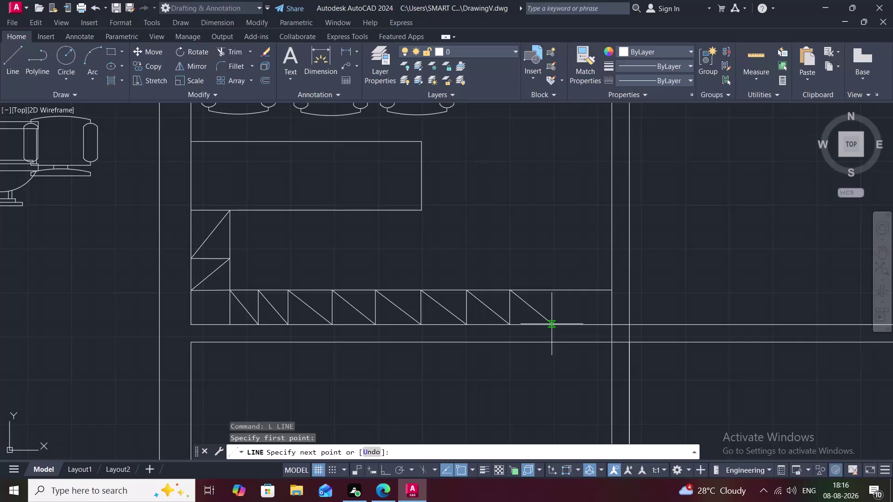
Finish the current hatch line, then erase three faulty hatch lines at the counter's right end.
click(552, 324)
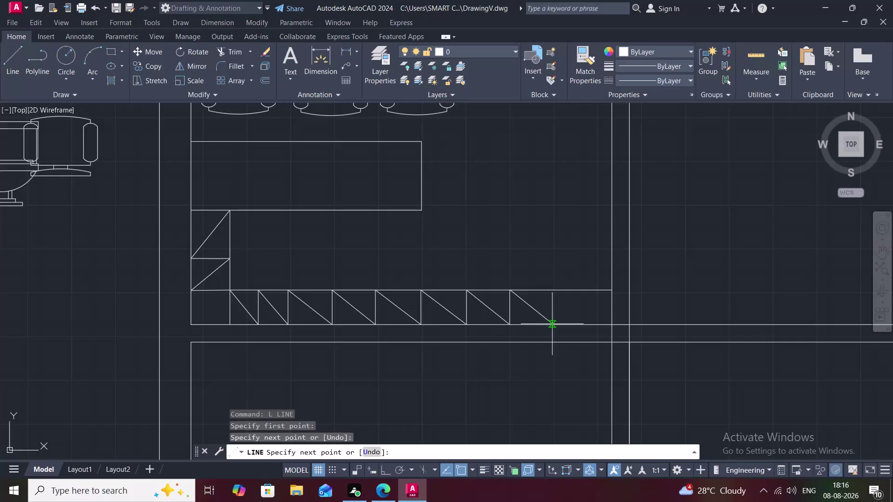
click(553, 290)
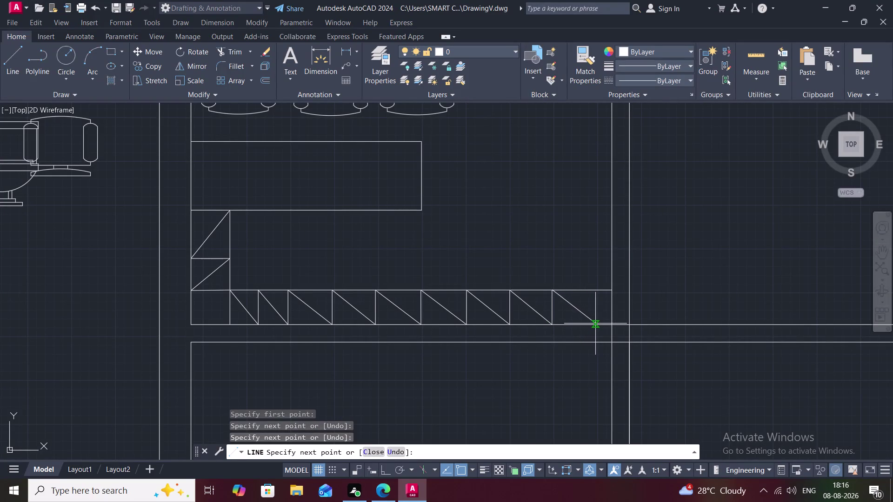
key(Escape)
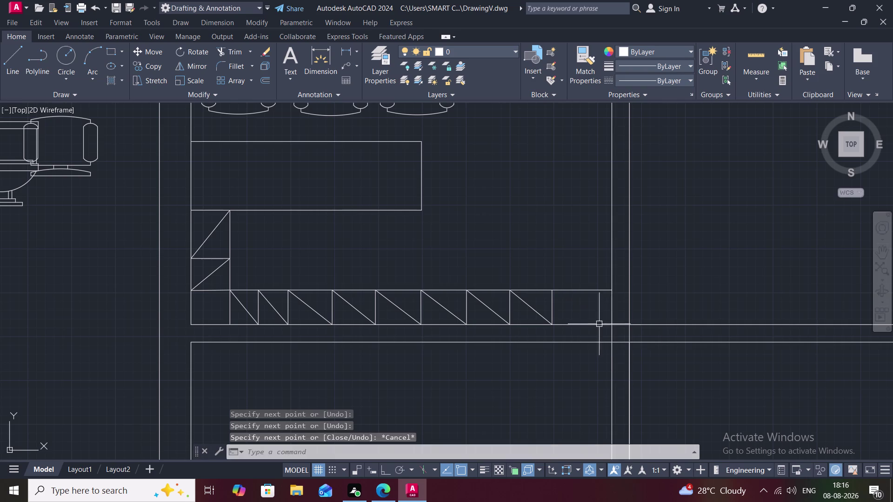
click(554, 307)
scroll(up, 3)
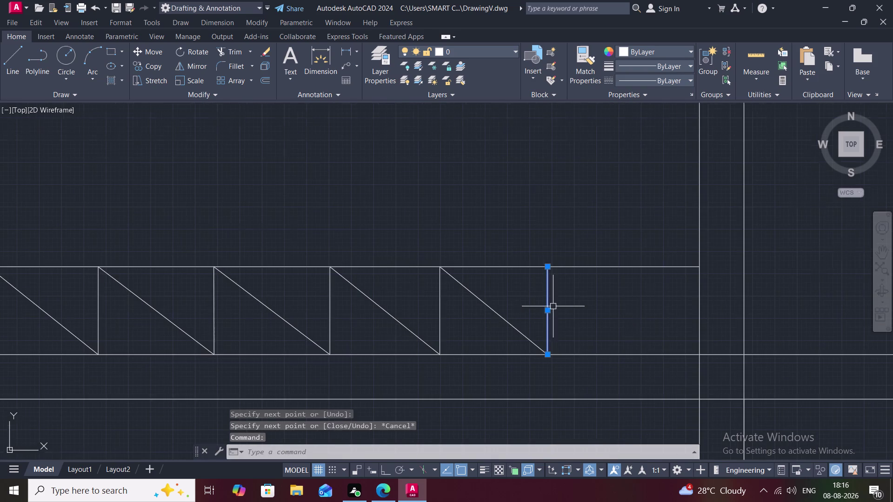
scroll(up, 3)
click(470, 328)
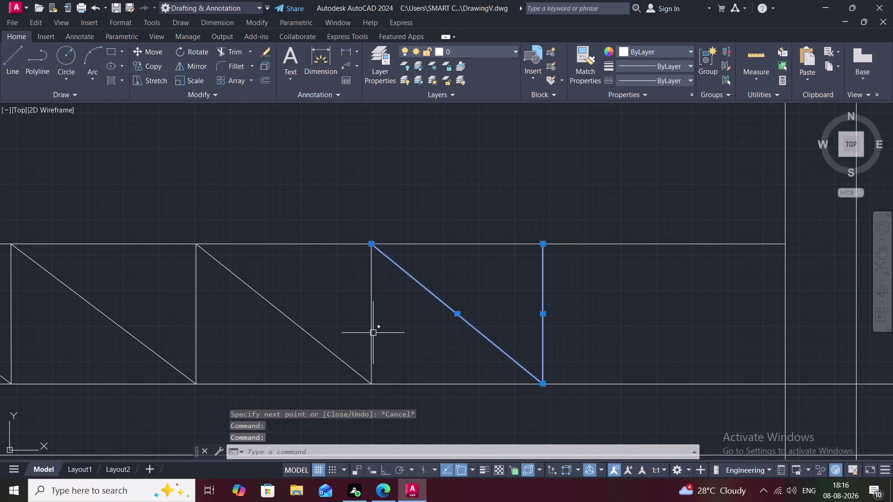
click(373, 333)
key(Delete)
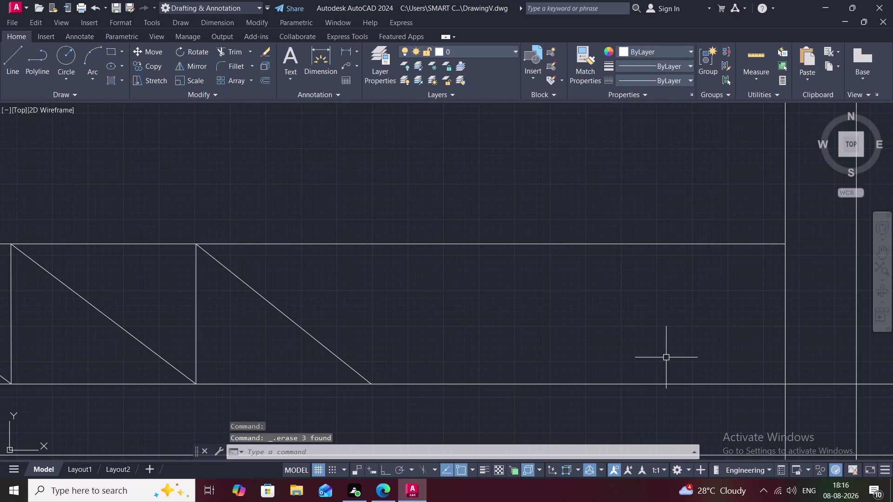
key(space)
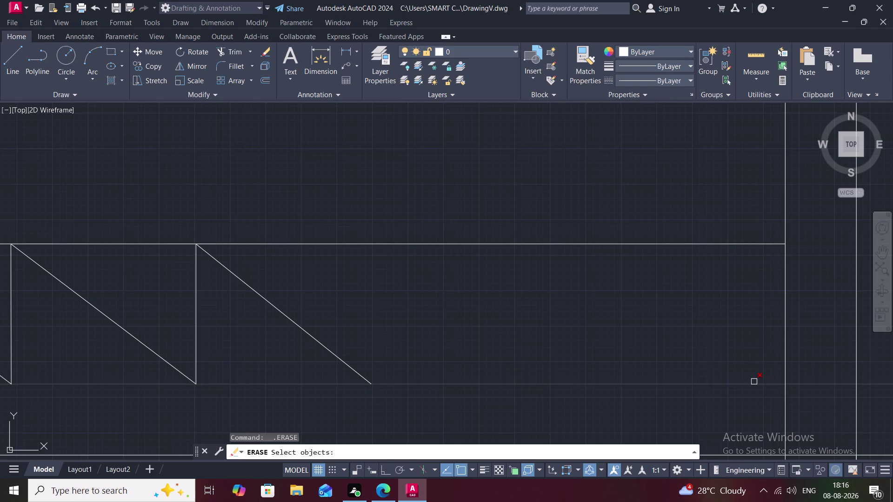
key(Escape)
Draw a new zigzag of diagonal and vertical hatch lines from the counter's bottom-right corner.
text(L)
key(space)
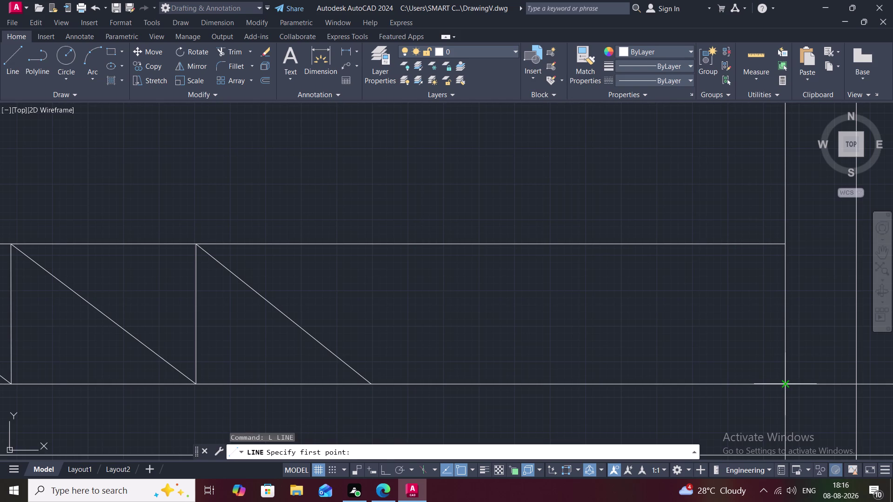
click(785, 386)
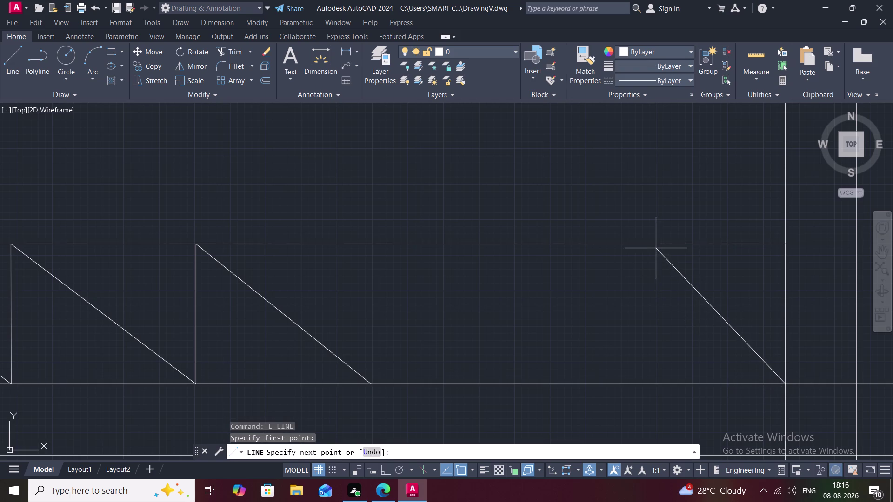
click(654, 246)
click(660, 382)
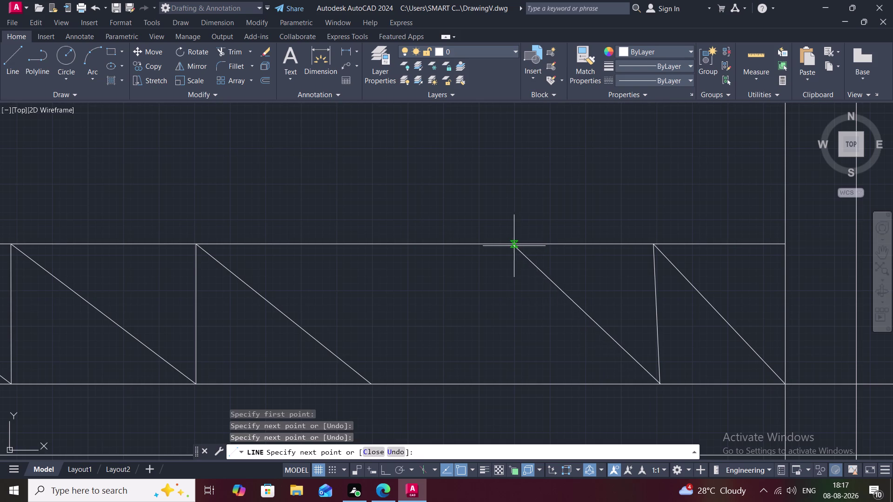
click(517, 246)
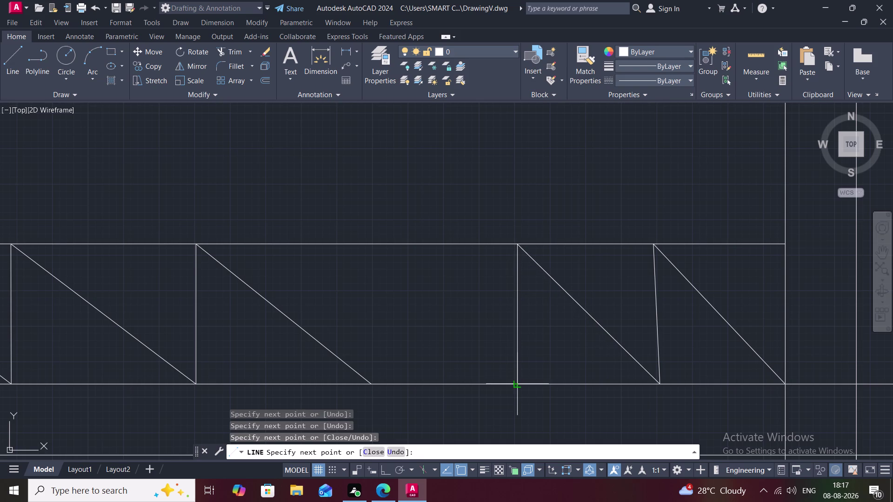
click(518, 384)
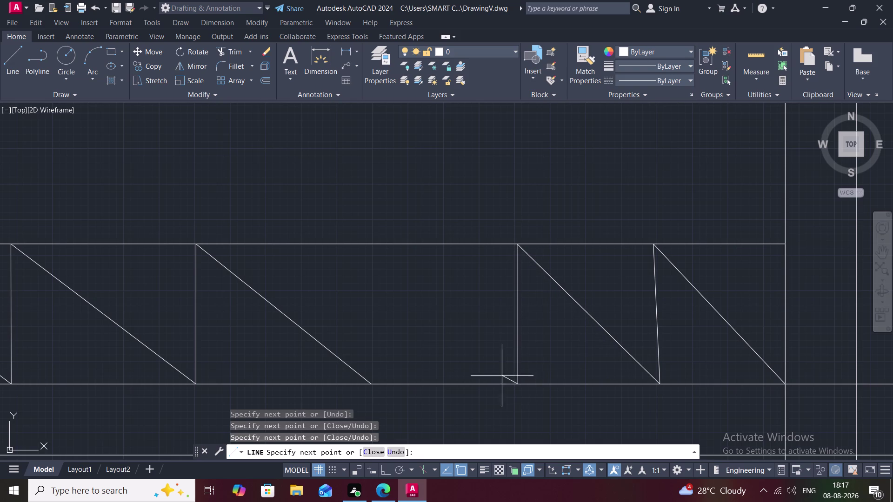
click(373, 246)
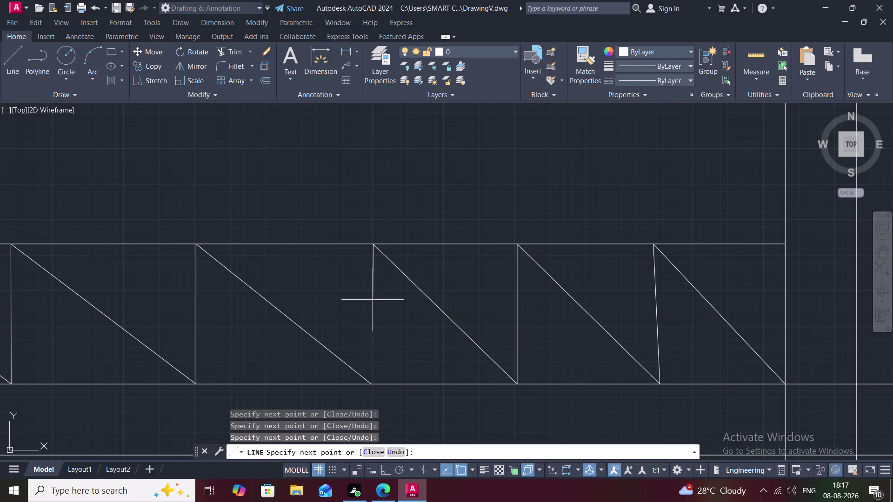
click(374, 386)
scroll(down, 3)
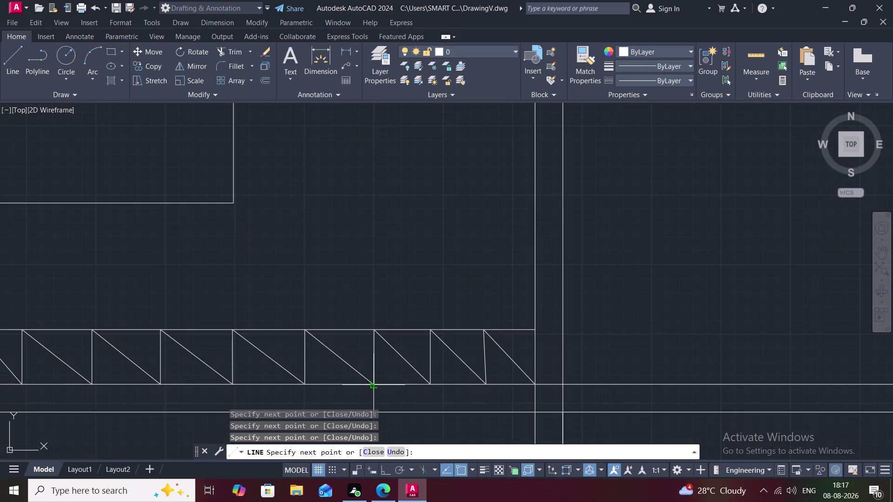
key(Escape)
Erase the three old hatch lines in the lower part of the counter's upright left arm.
scroll(down, 3)
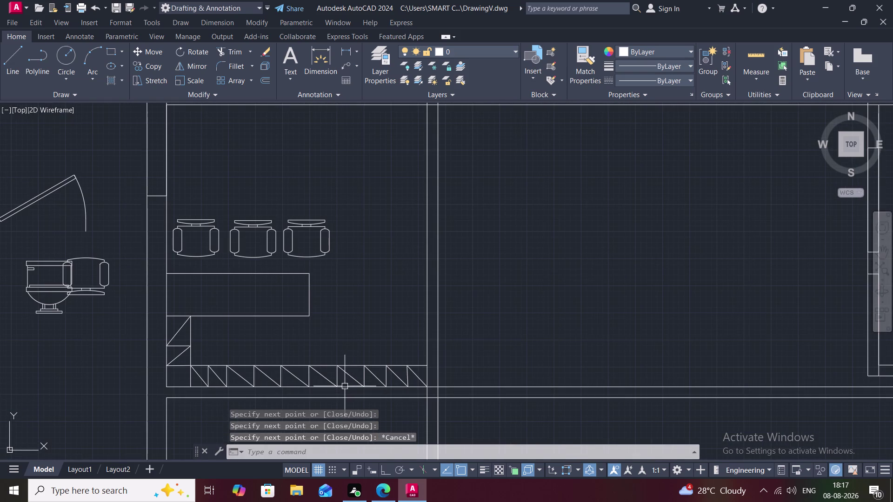
middle_drag(316, 398, 324, 374)
scroll(down, 3)
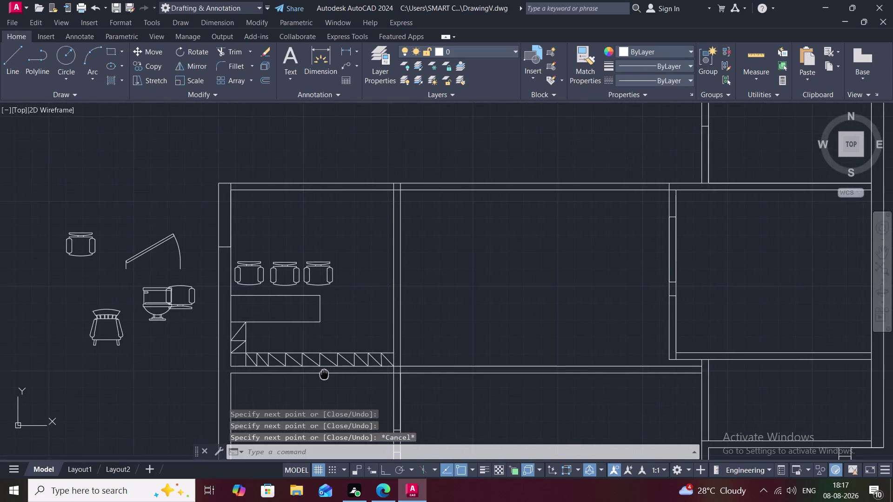
scroll(up, 3)
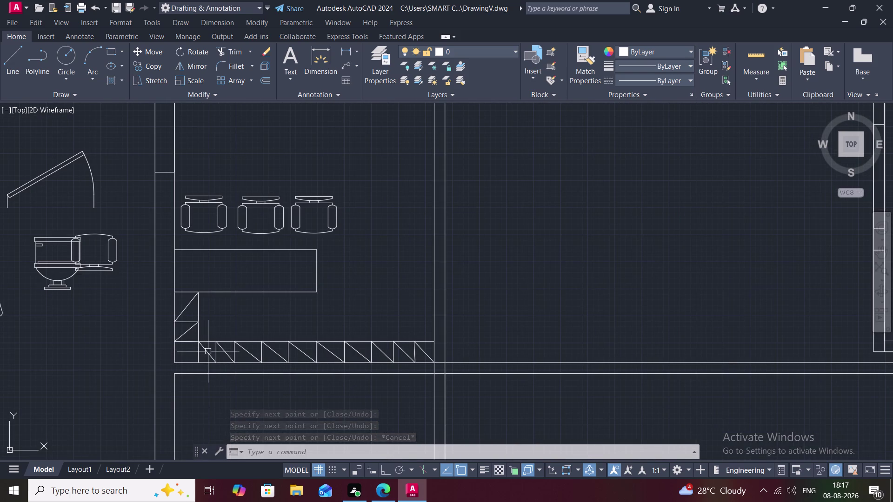
click(188, 329)
click(189, 320)
click(188, 304)
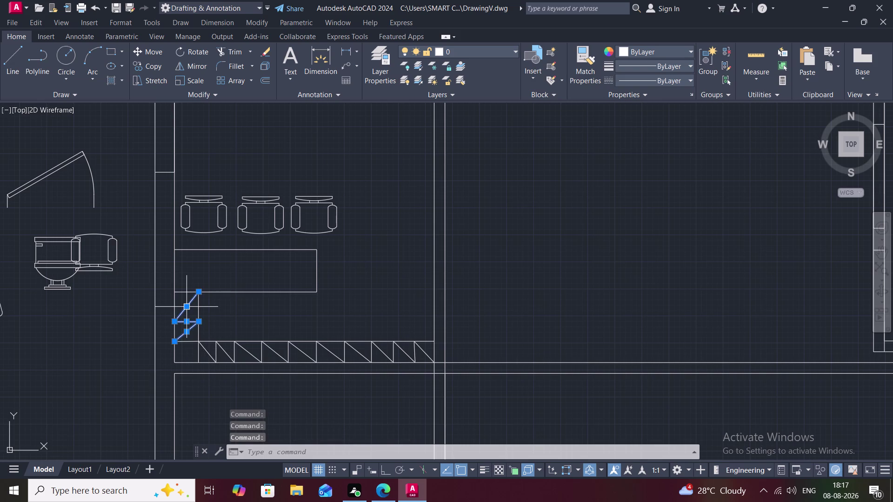
key(Delete)
scroll(up, 3)
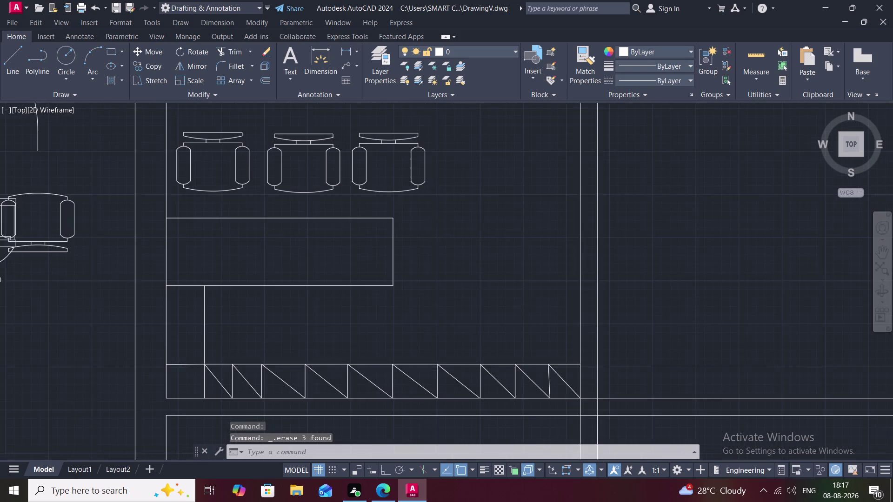
scroll(up, 3)
scroll(down, 3)
middle_drag(194, 304, 215, 280)
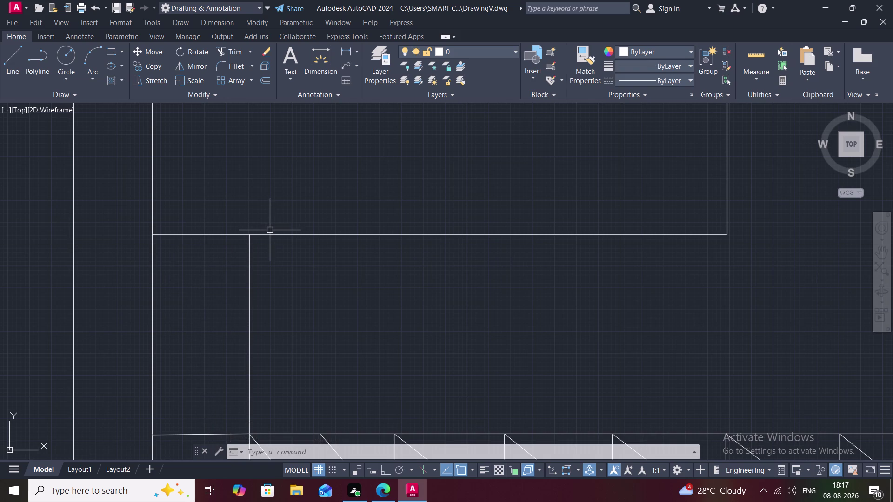
Draw zigzag diagonals from the left arm's top inner corner, alternating between inner and outer edges.
text(L)
key(space)
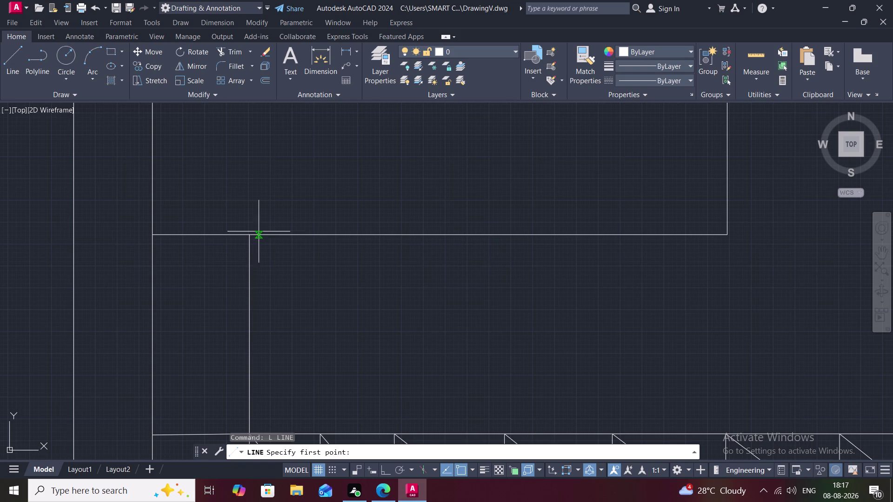
click(245, 236)
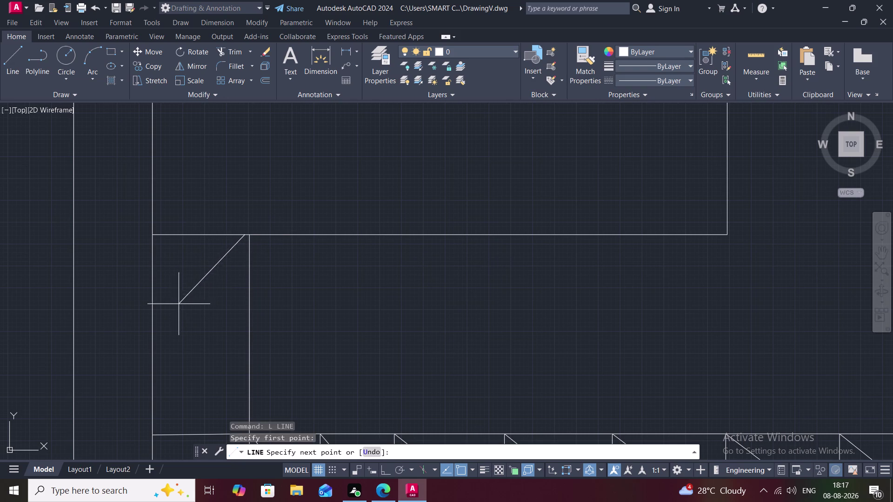
click(153, 332)
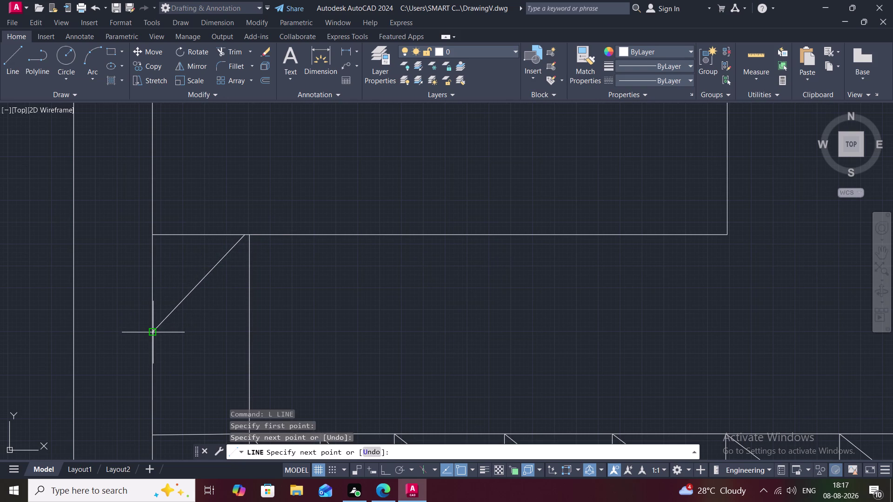
click(251, 329)
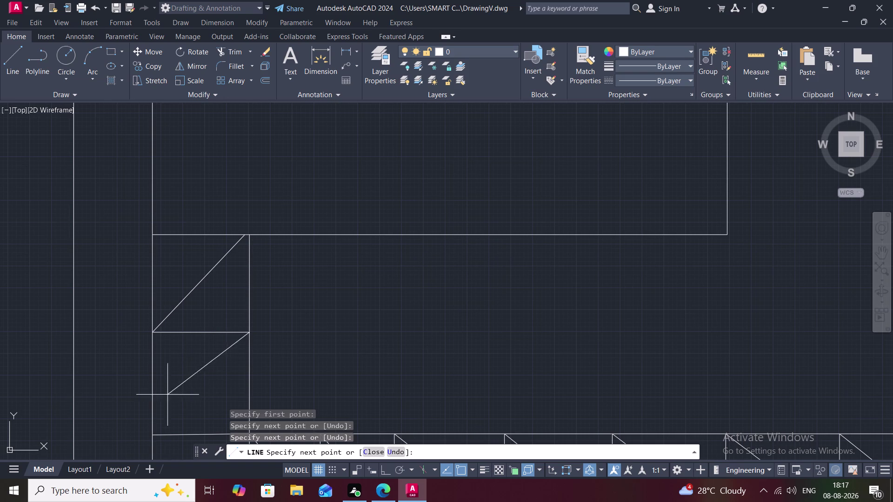
click(152, 434)
scroll(down, 3)
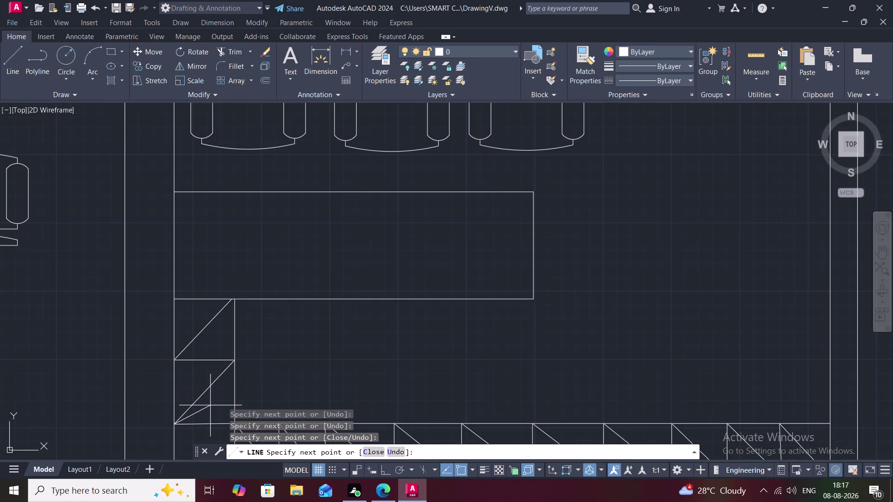
middle_drag(209, 405, 195, 296)
key(Escape)
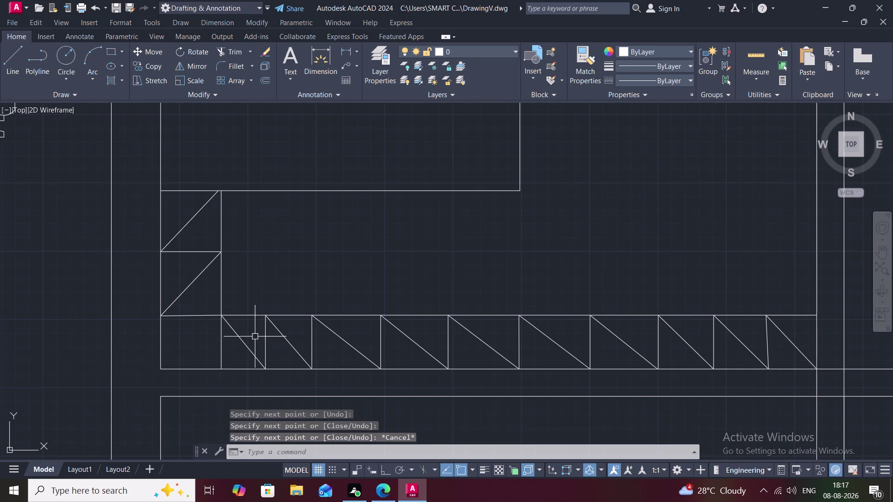
Grip-edit three diagonal hatch lines at the lower counter's left end onto the panel corners.
click(247, 341)
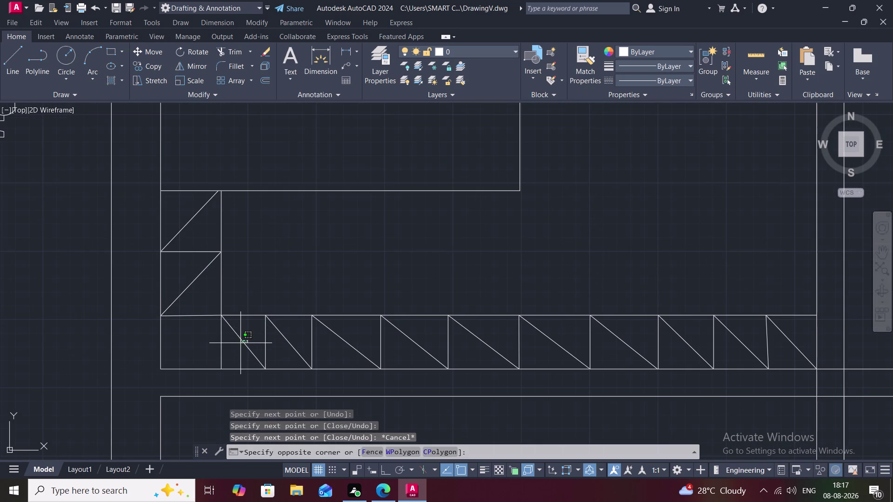
click(241, 344)
click(266, 336)
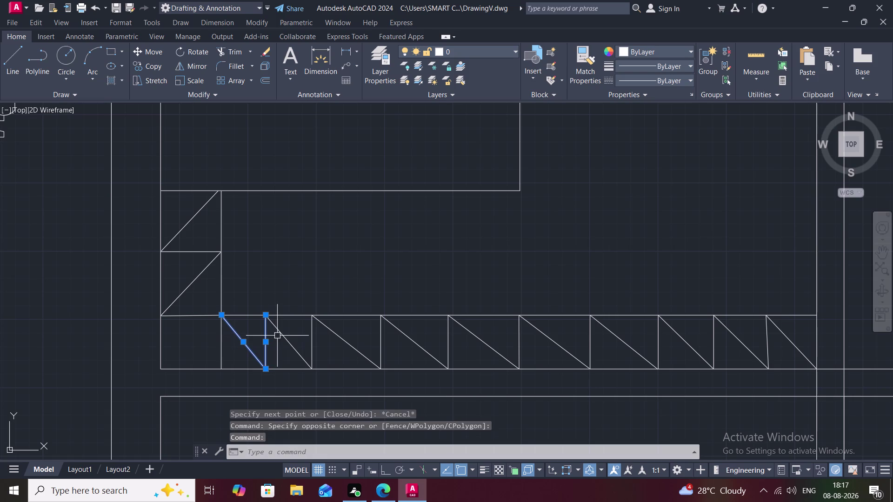
drag(279, 337, 286, 339)
click(313, 338)
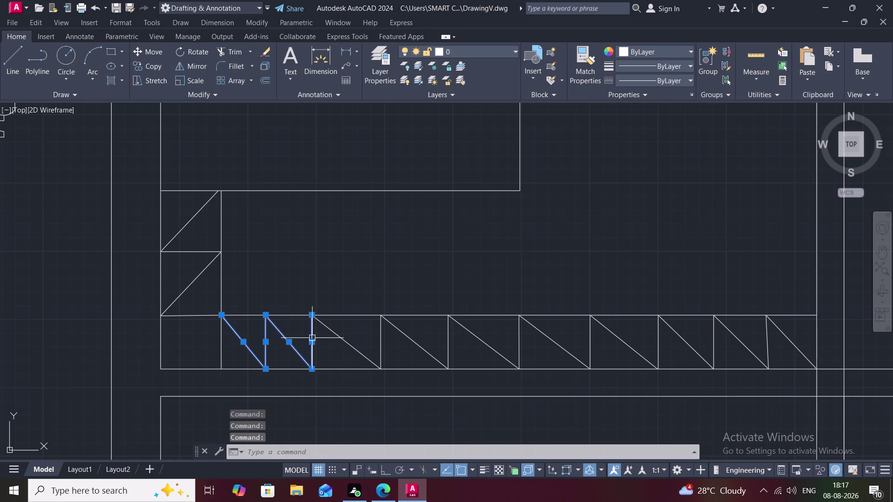
click(349, 341)
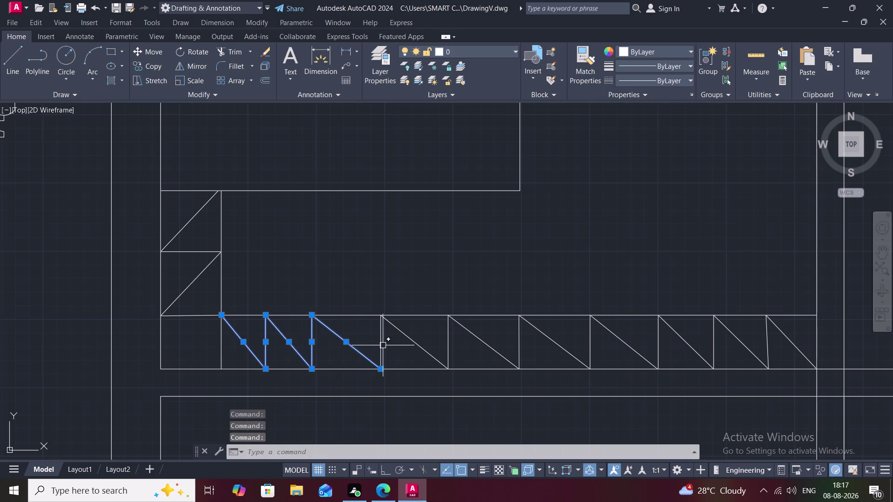
click(382, 345)
click(418, 343)
key(space)
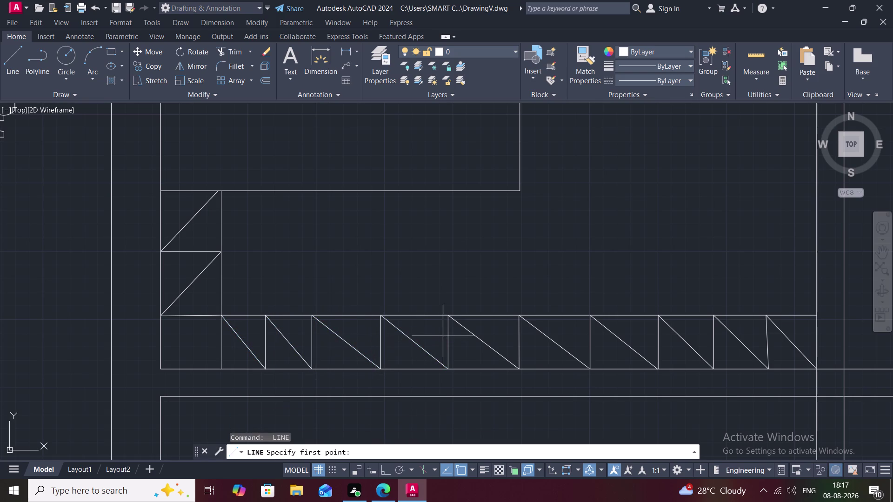
click(424, 346)
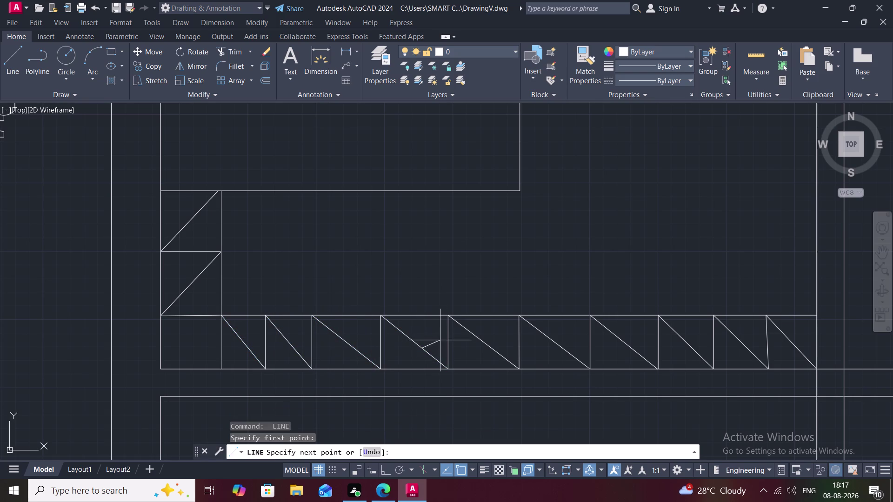
key(Escape)
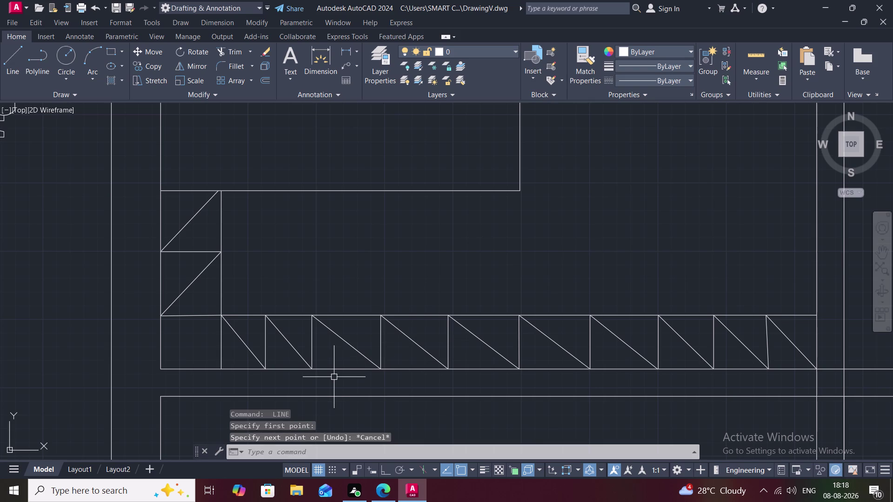
Fence-trim the lower counter's hatch lines, leaving three diagonals at the right end.
key(t)
text(R)
key(space)
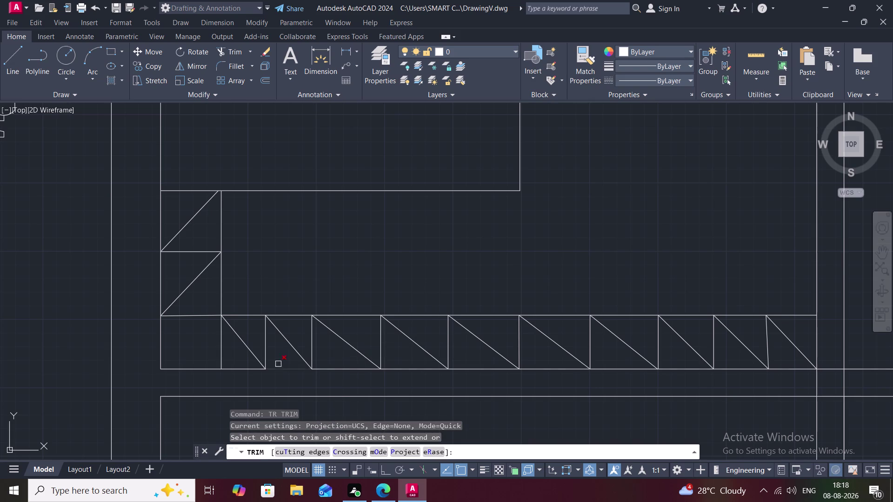
drag(241, 353, 571, 336)
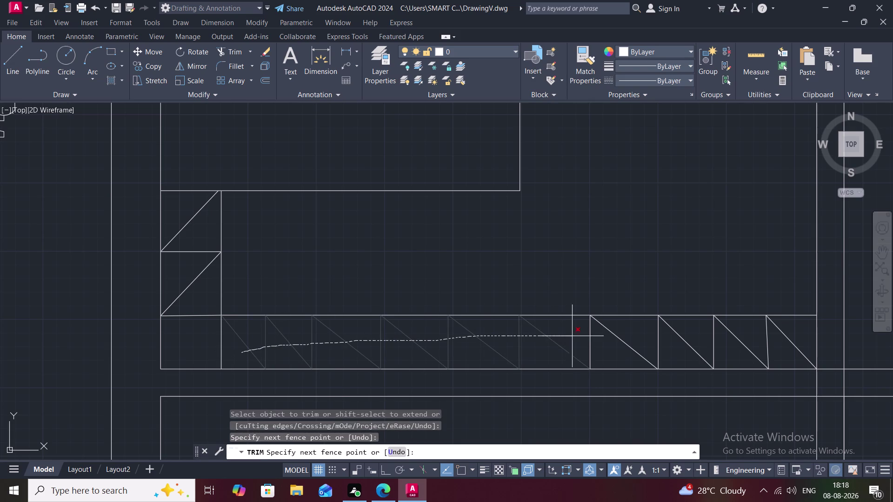
drag(571, 336, 629, 340)
middle_drag(630, 340, 628, 340)
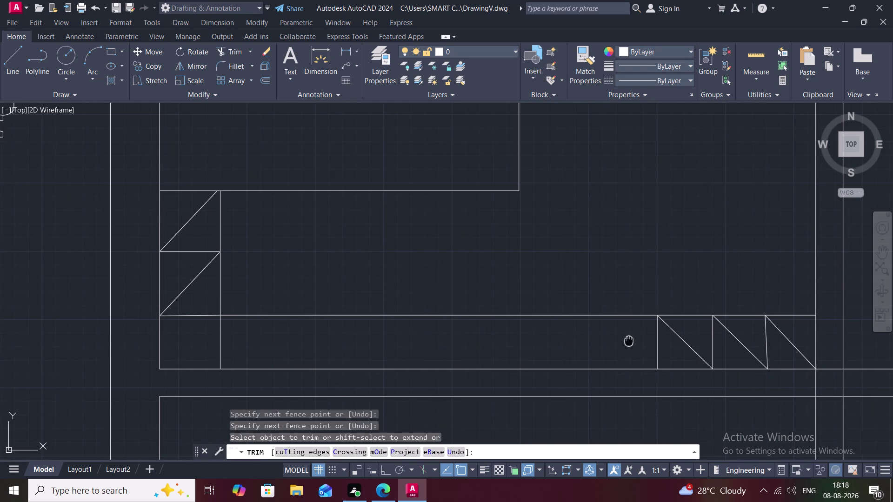
middle_drag(628, 340, 506, 399)
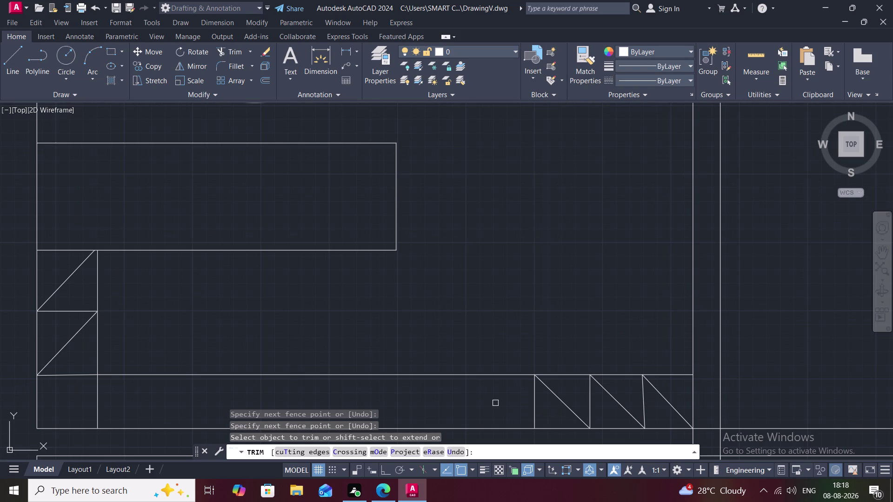
key(Escape)
Start a new hatch line at the edge of the remaining panel.
text(L)
key(space)
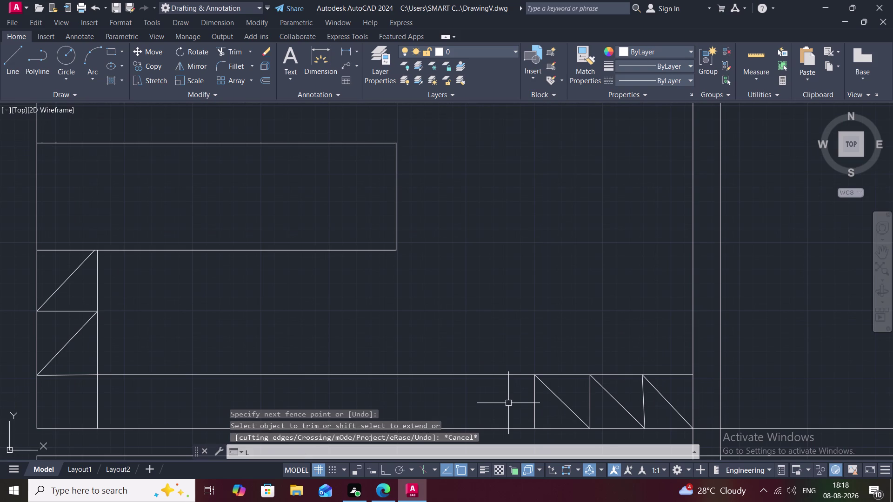
click(533, 429)
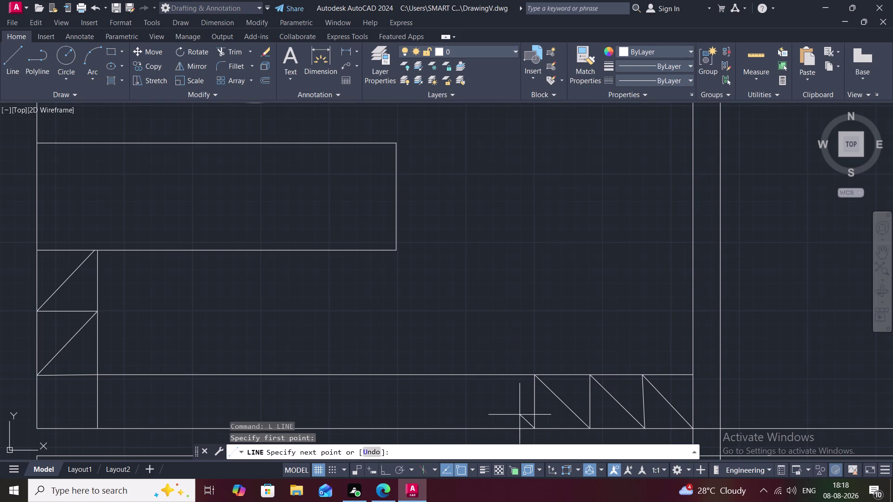
Draw vertical and diagonal hatch lines leftward from the remaining panels along the lower counter.
click(478, 375)
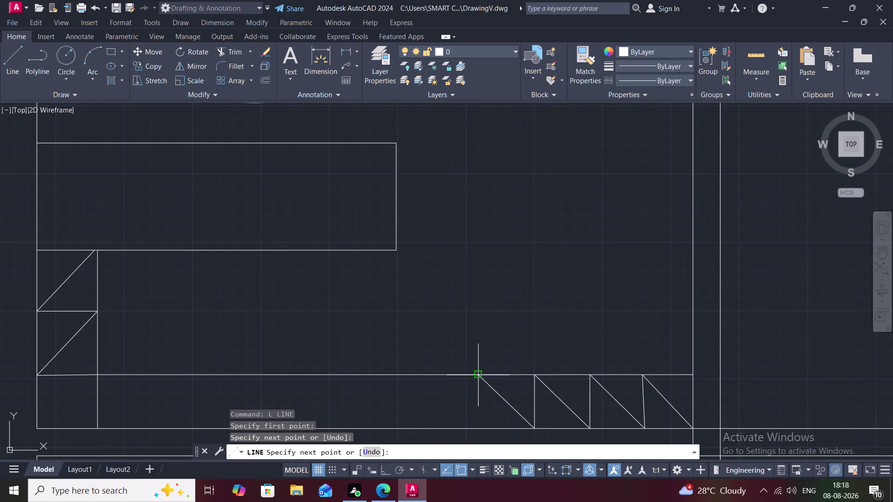
click(481, 426)
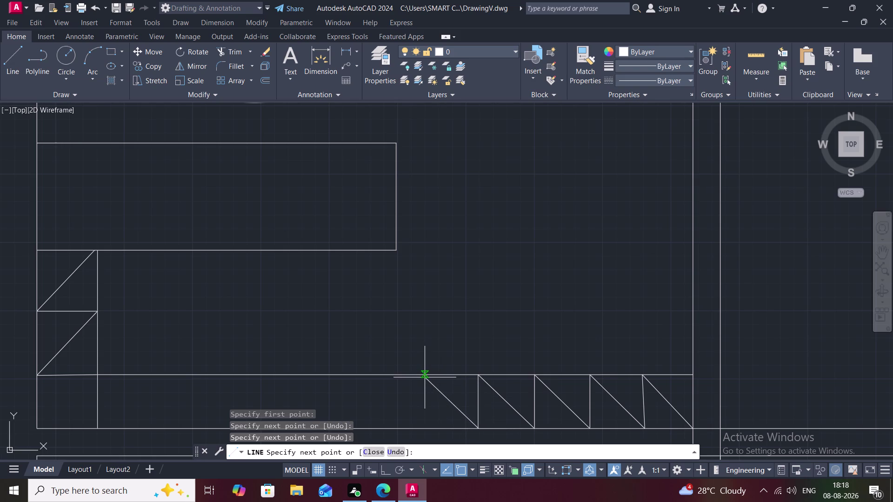
scroll(up, 3)
middle_drag(423, 376, 411, 318)
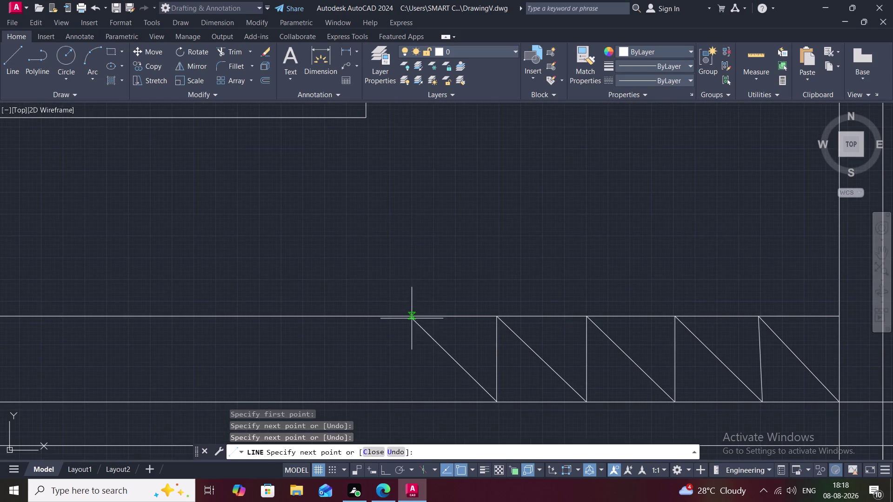
click(412, 317)
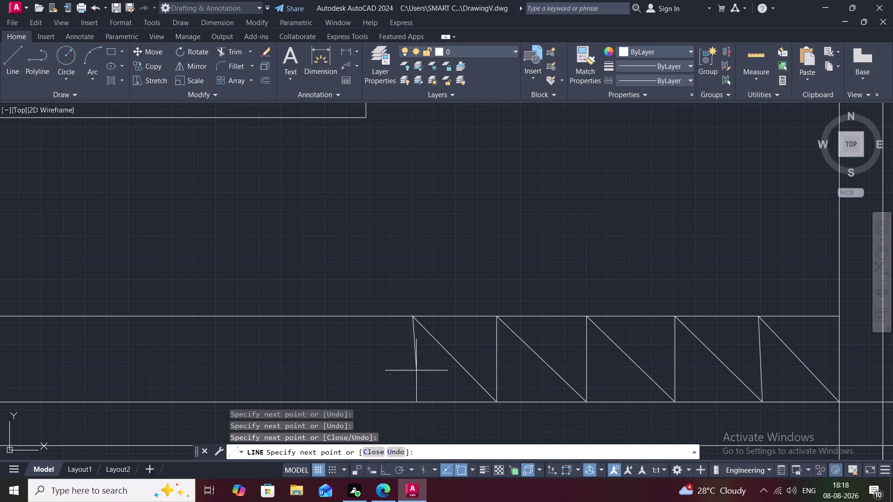
click(412, 407)
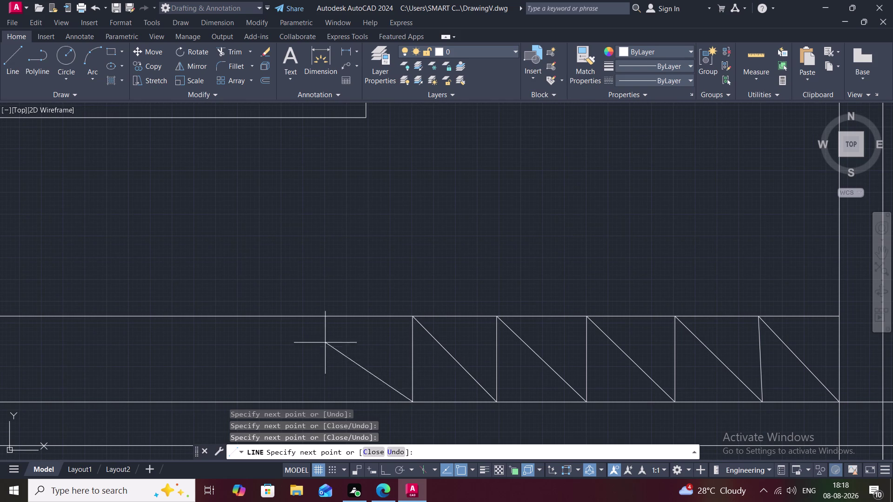
click(324, 317)
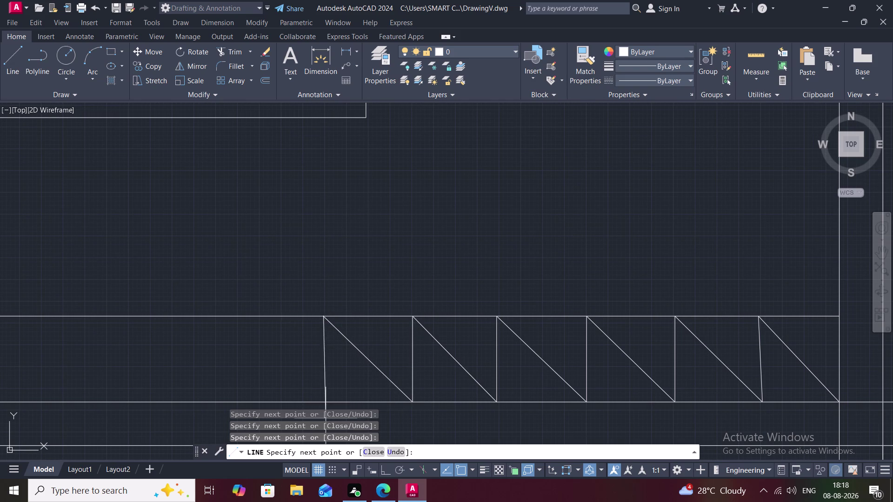
click(326, 399)
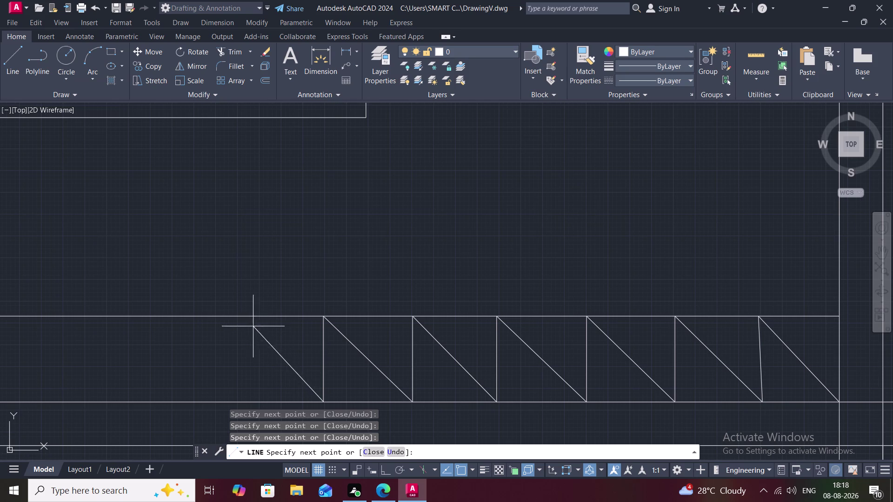
click(240, 317)
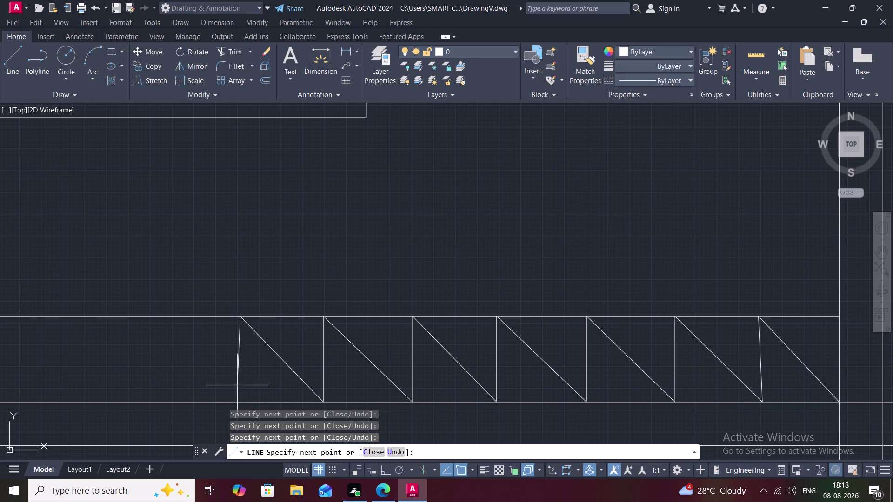
click(239, 403)
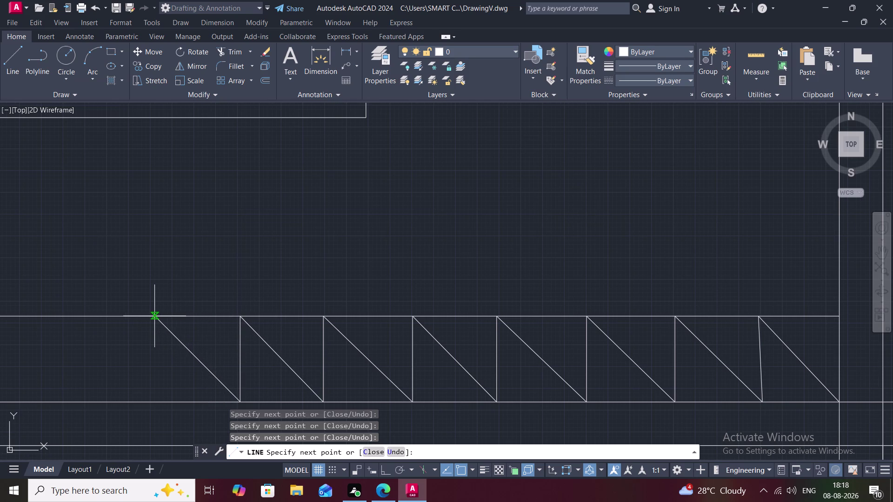
Extend the zigzag hatch the rest of the way to the counter's corner.
click(154, 317)
click(150, 403)
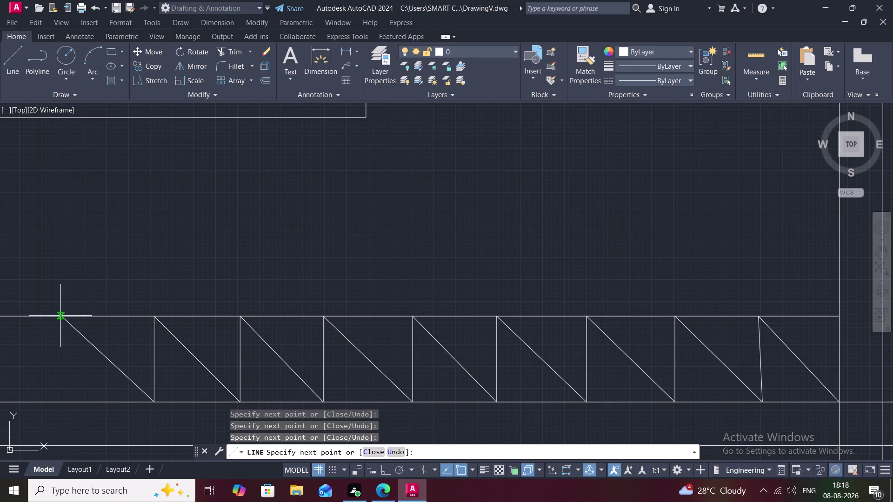
click(64, 315)
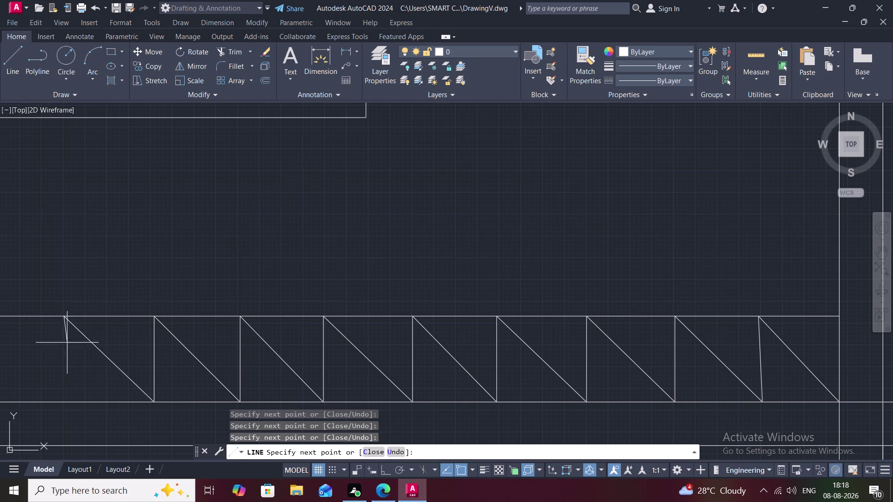
click(62, 401)
middle_drag(63, 400, 196, 350)
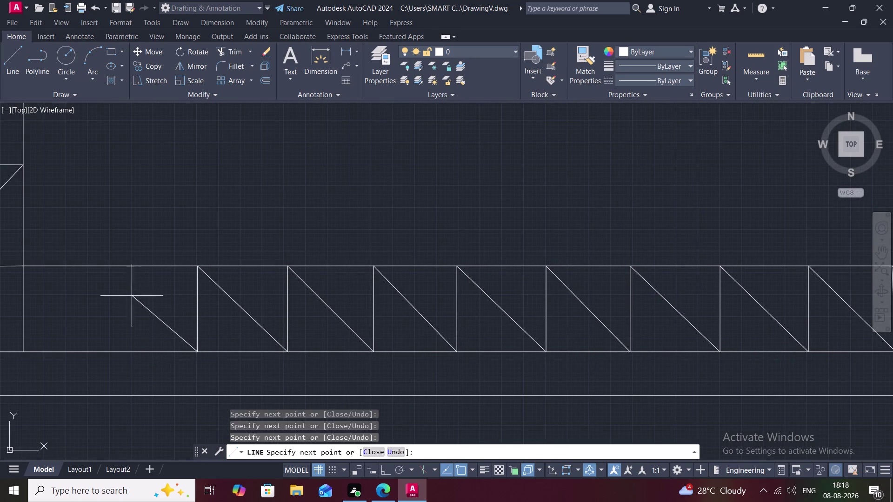
click(107, 265)
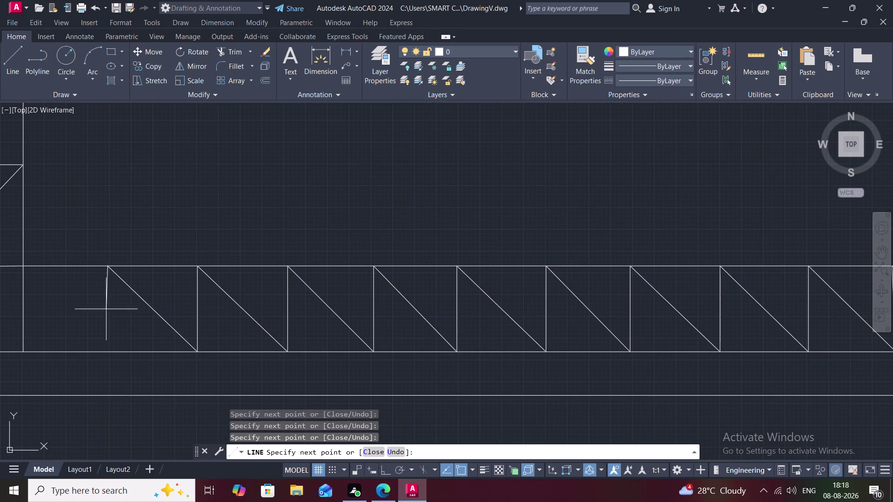
click(105, 352)
click(25, 267)
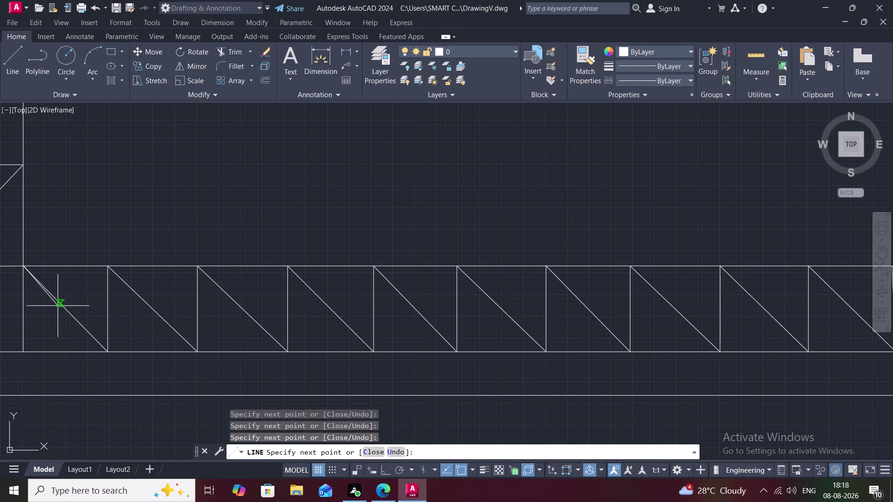
key(Escape)
scroll(down, 3)
middle_drag(57, 306, 142, 290)
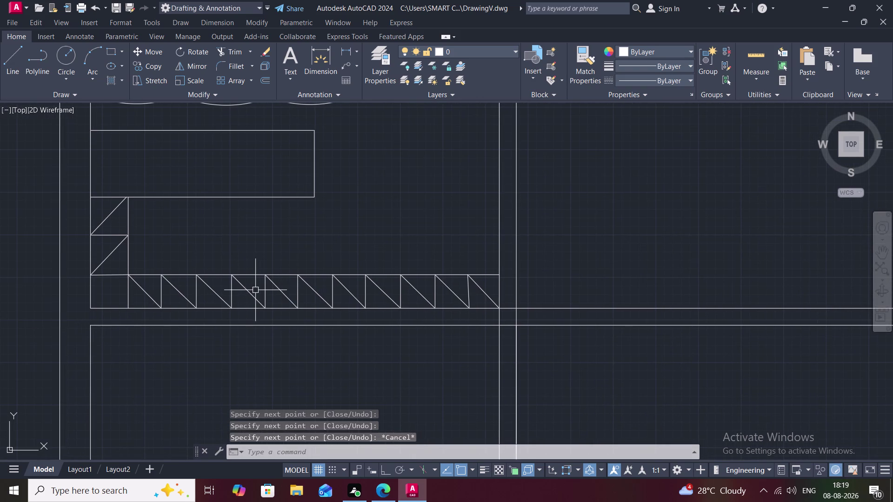
Draw a diagonal across the corner hatch square from its bottom to upper-left corner.
key(l)
key(space)
click(93, 306)
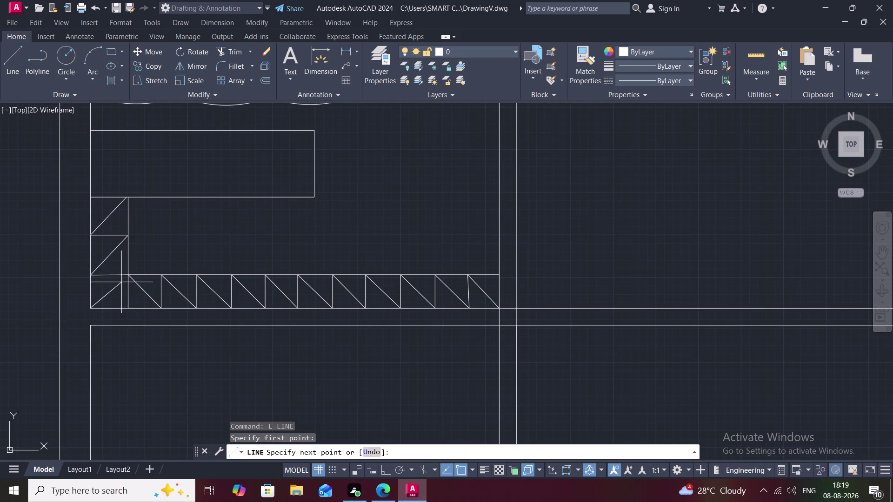
click(128, 275)
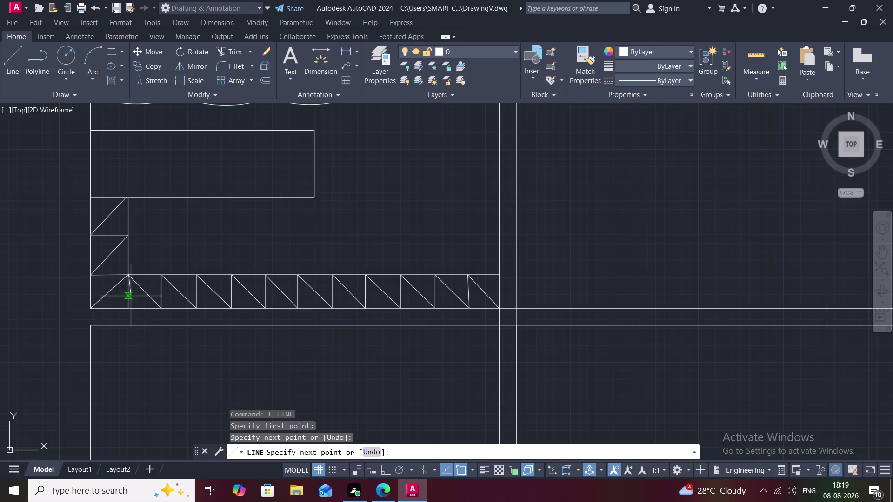
key(Escape)
key(space)
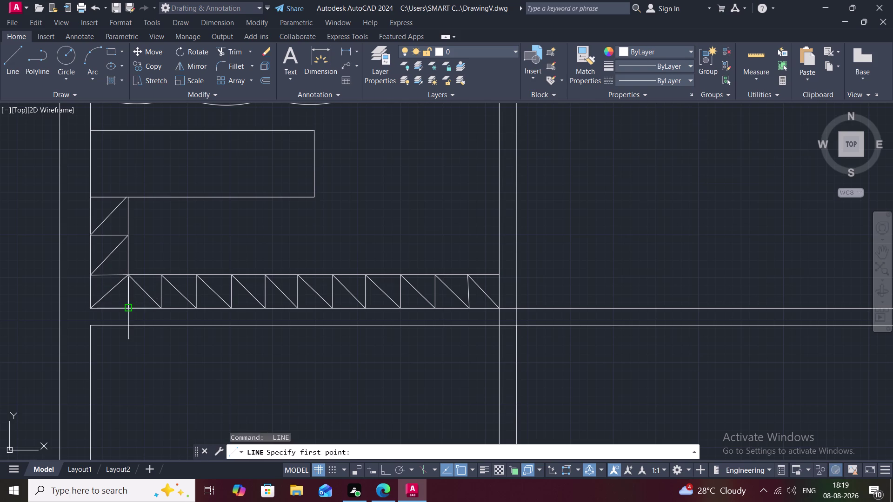
click(126, 306)
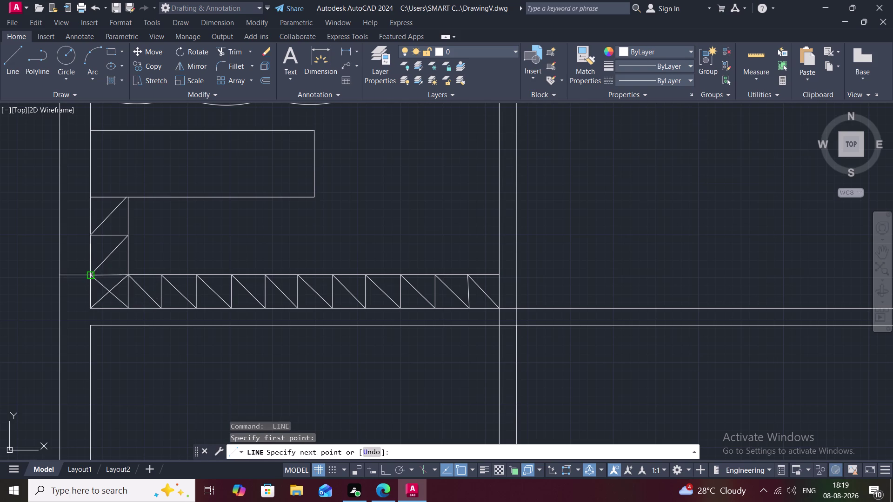
click(93, 278)
key(Escape)
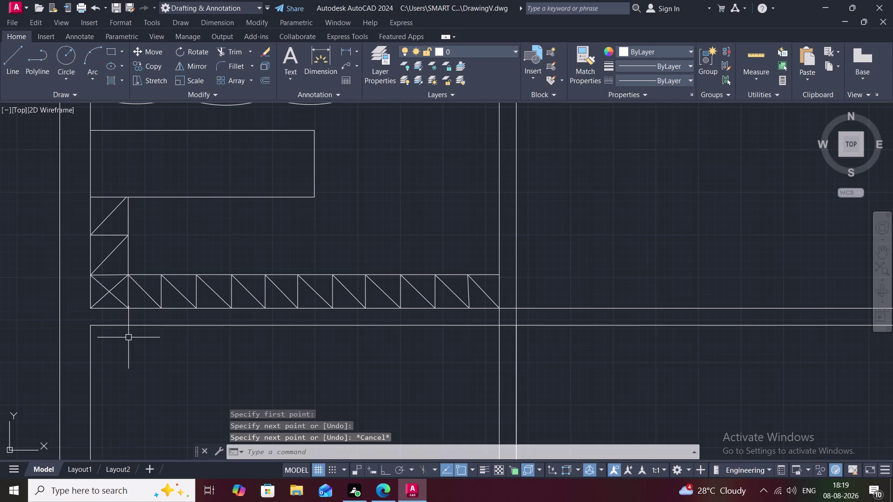
Attempt a trim on the drawing, cancel it, and select the leftmost chair above the table.
text(T)
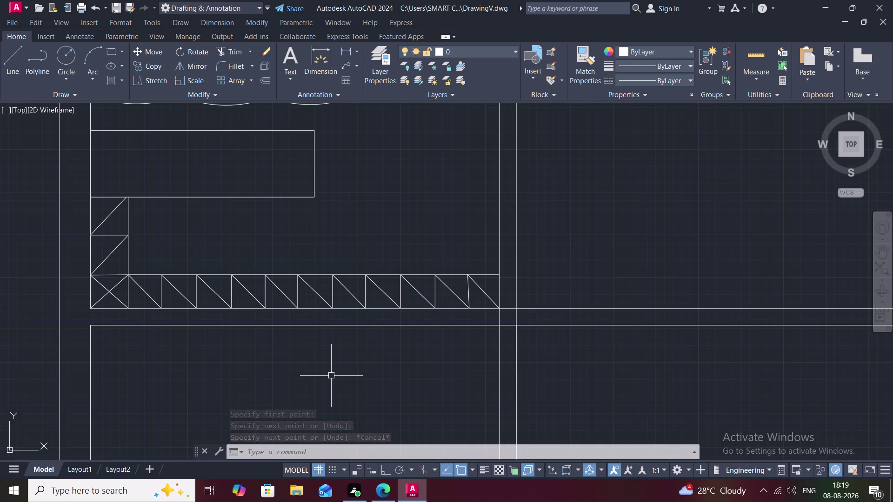
text(R)
key(space)
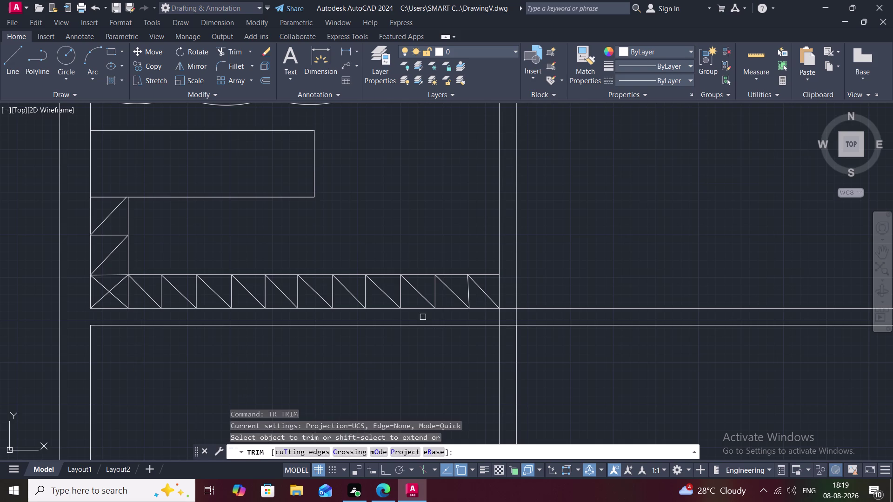
click(508, 308)
click(500, 320)
scroll(down, 3)
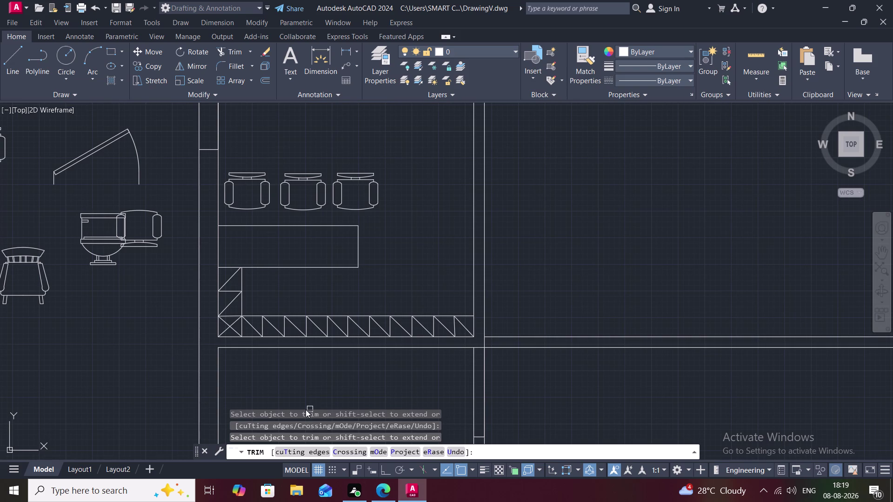
scroll(down, 3)
scroll(down, 3)
scroll(down, 3)
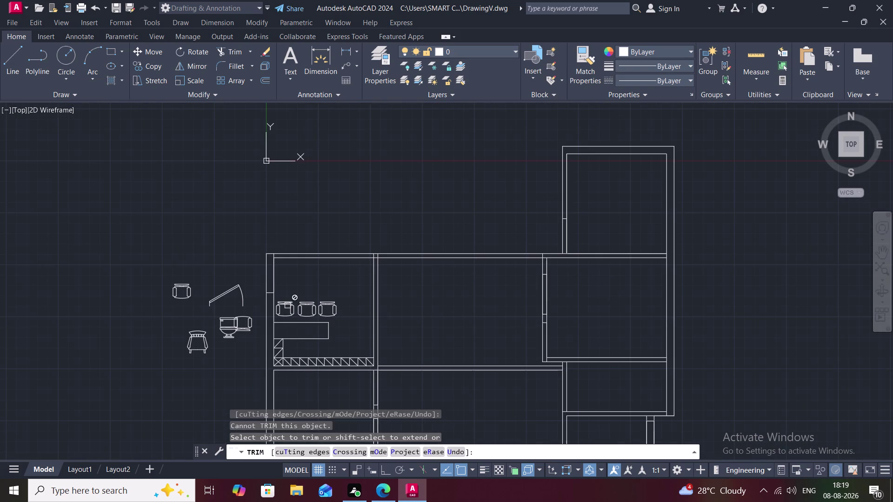
click(288, 306)
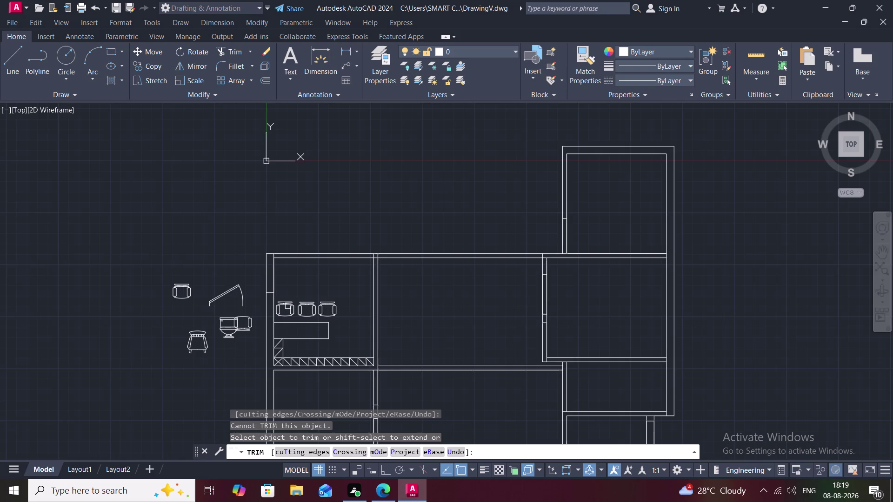
scroll(up, 3)
click(279, 299)
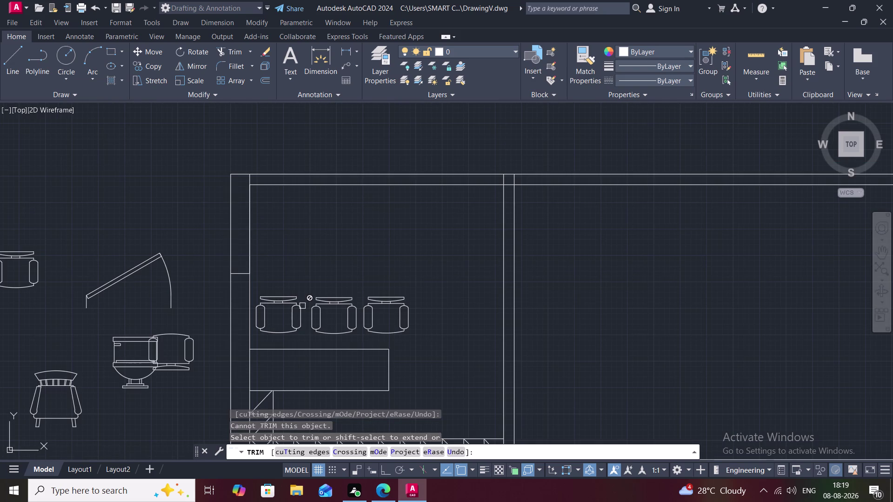
click(280, 297)
key(Escape)
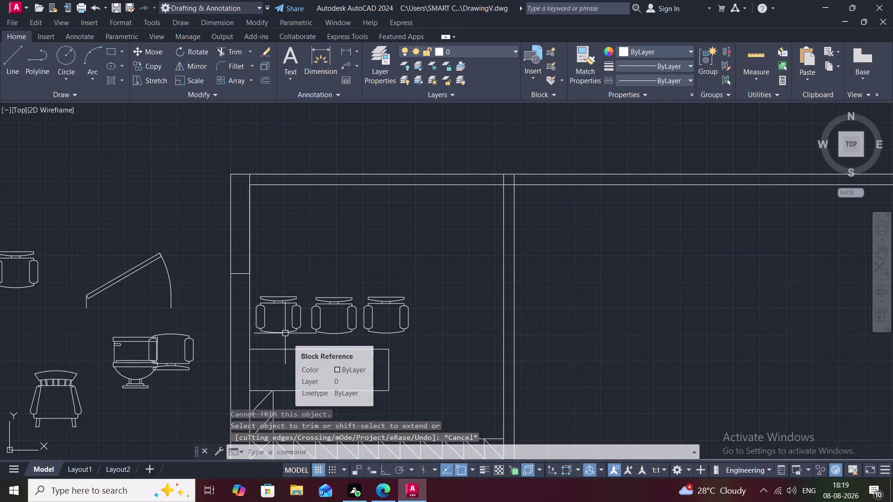
click(285, 333)
Scale the selected leftmost chair down to a smaller size.
text(SC)
key(space)
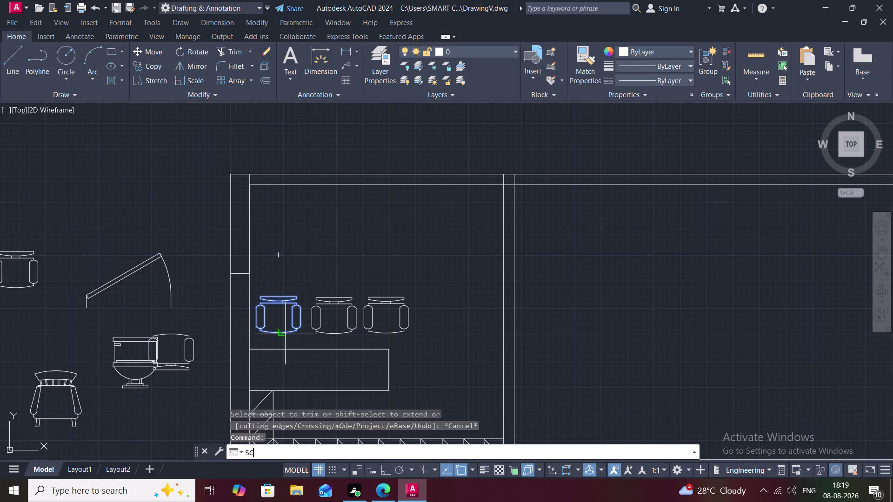
click(259, 295)
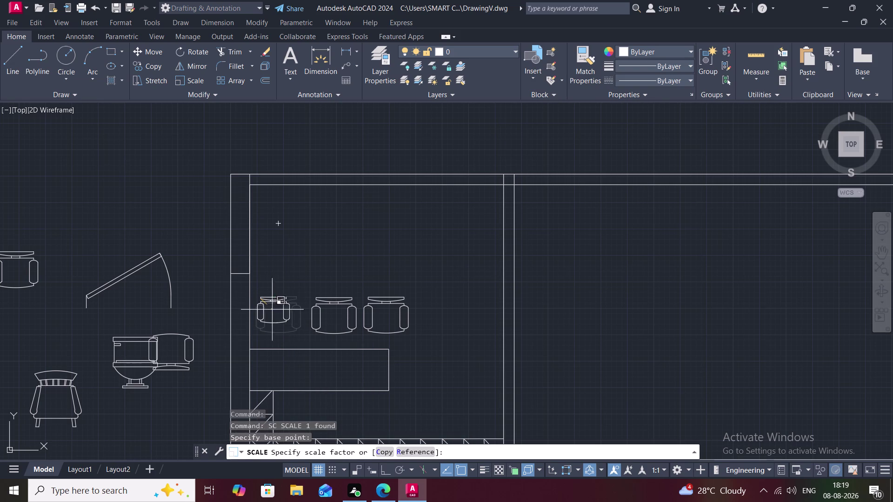
click(269, 311)
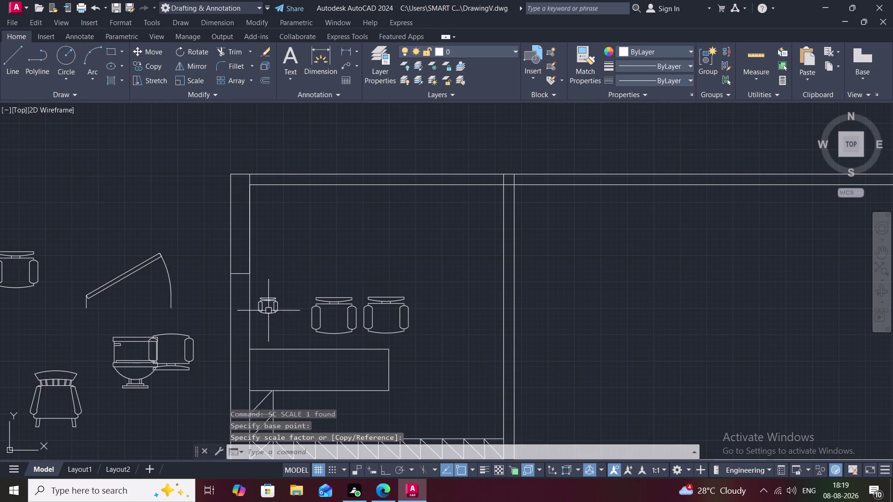
Delete the middle and right chairs above the table.
click(336, 299)
click(373, 304)
key(Delete)
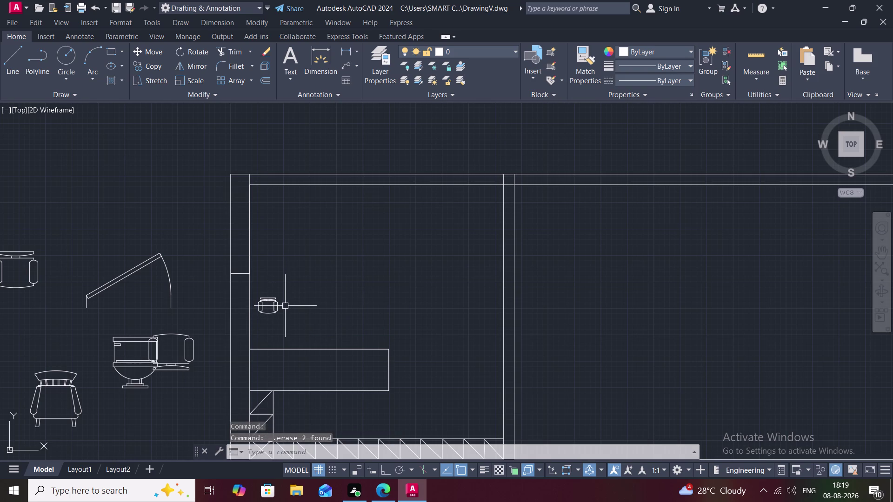
Copy the small chair to three positions along the table edge.
text(CO)
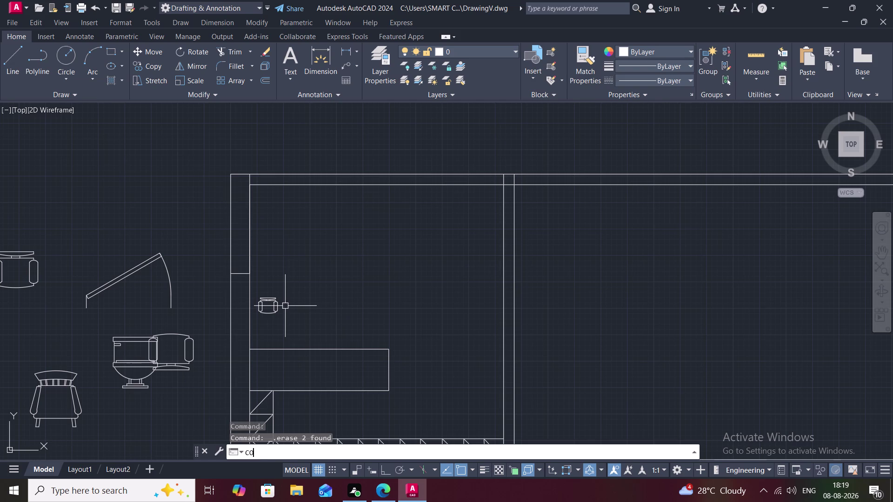
key(space)
click(268, 302)
right_click(268, 302)
click(268, 301)
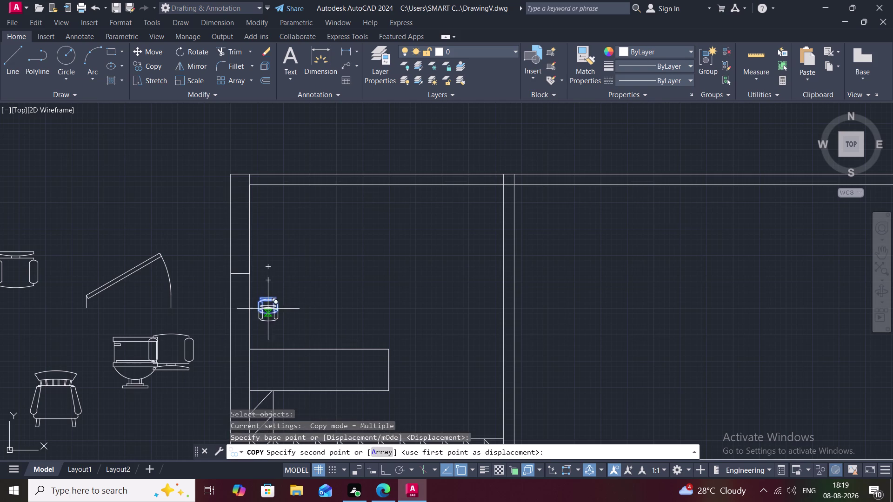
click(267, 326)
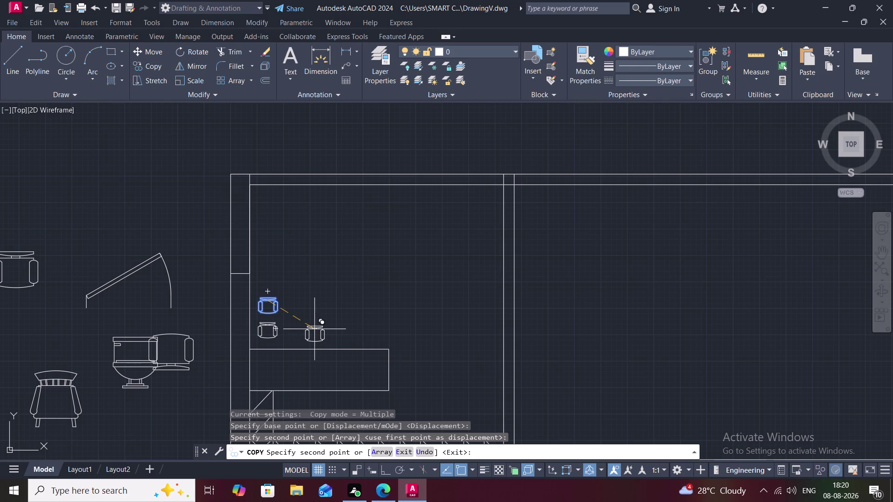
click(317, 326)
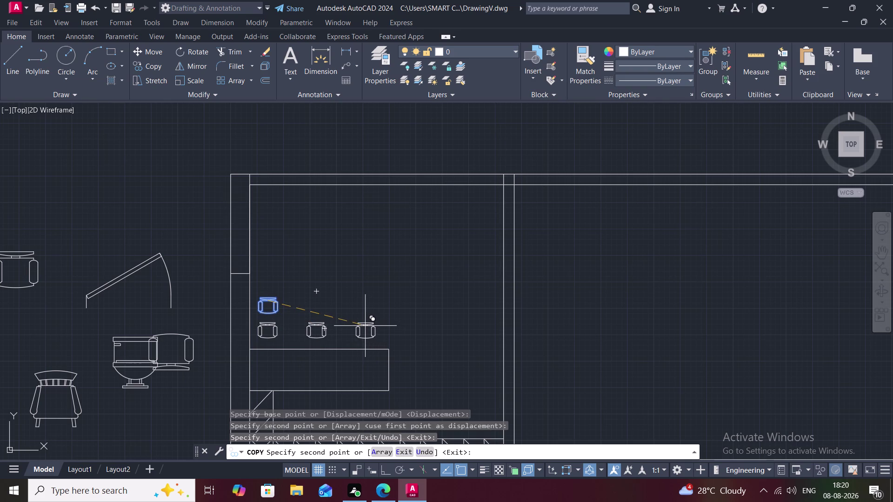
click(364, 325)
key(Escape)
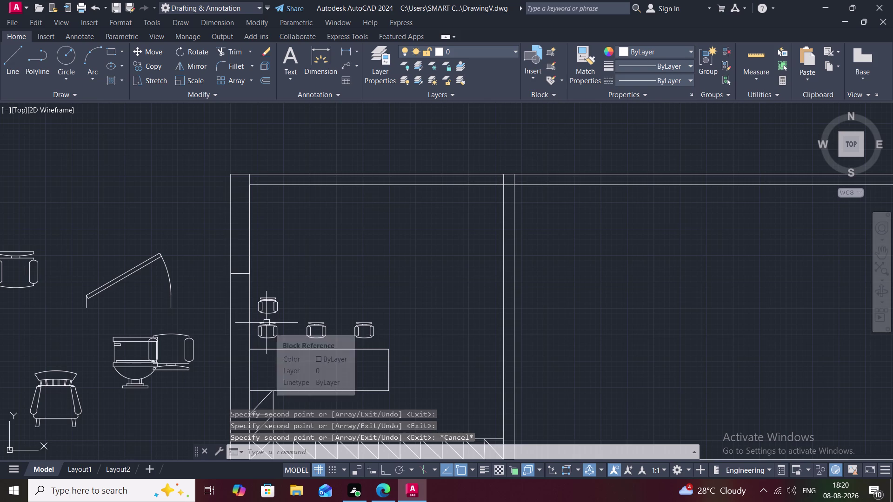
Scale the chair beside the table corner up to full size.
text(SC)
key(space)
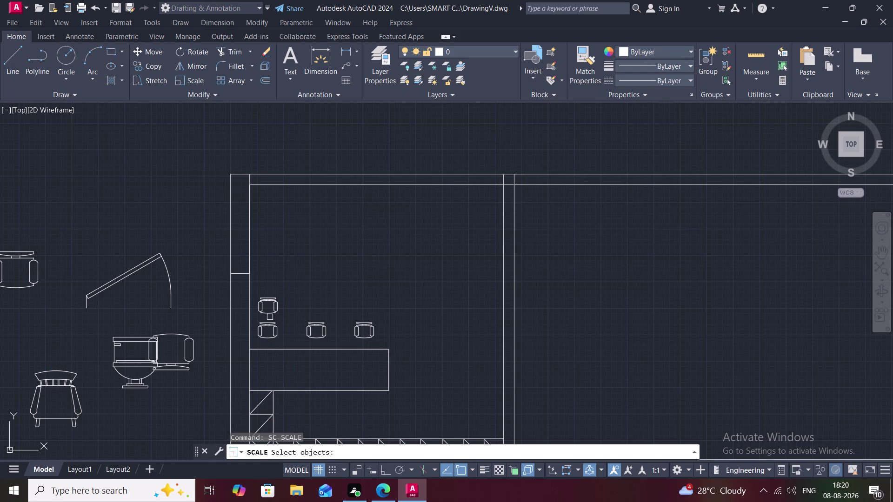
click(268, 324)
right_click(268, 323)
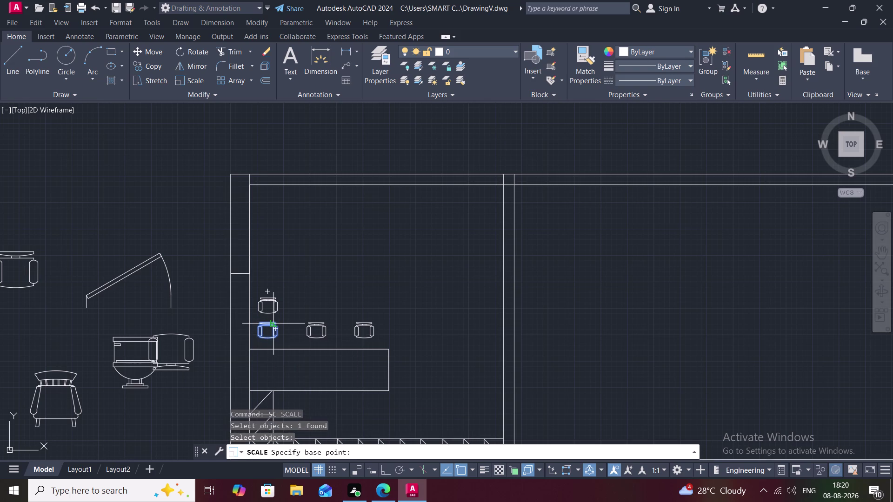
click(268, 325)
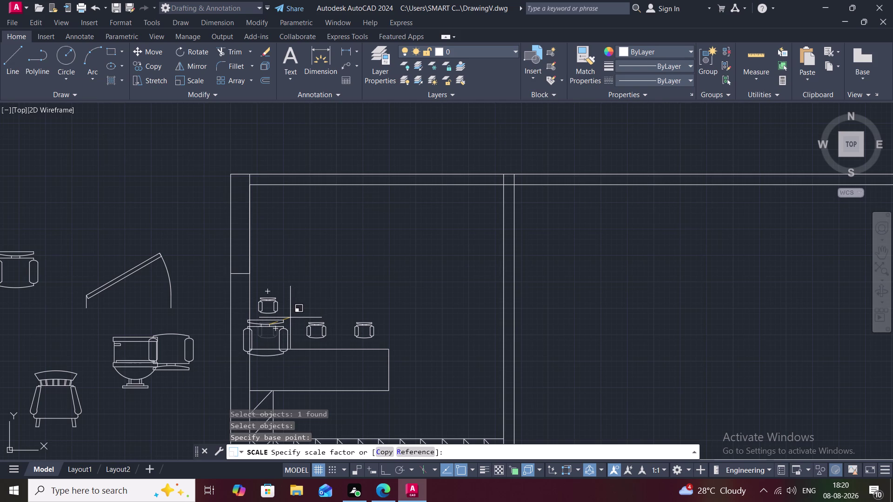
click(290, 318)
Delete the three small chair copies.
click(272, 309)
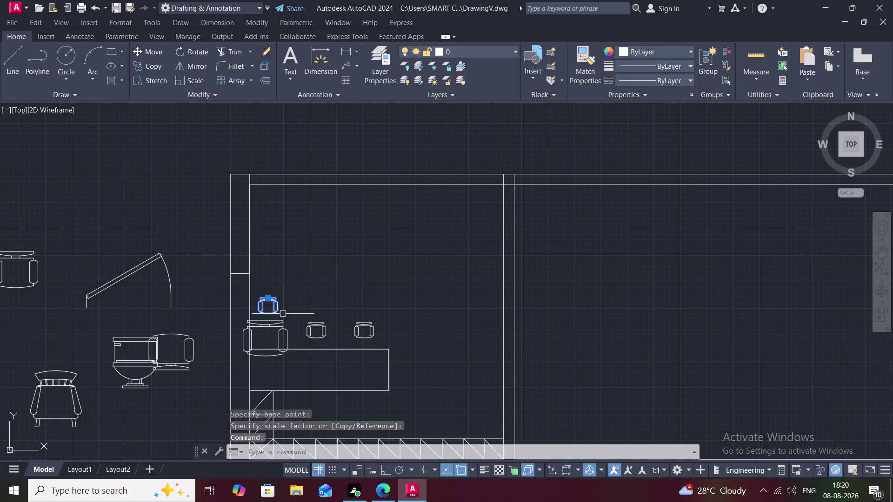
click(310, 326)
click(363, 328)
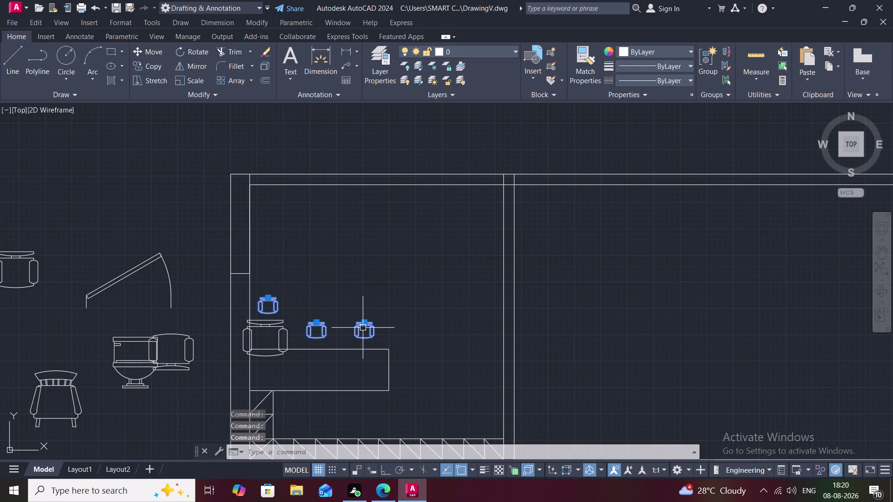
key(Delete)
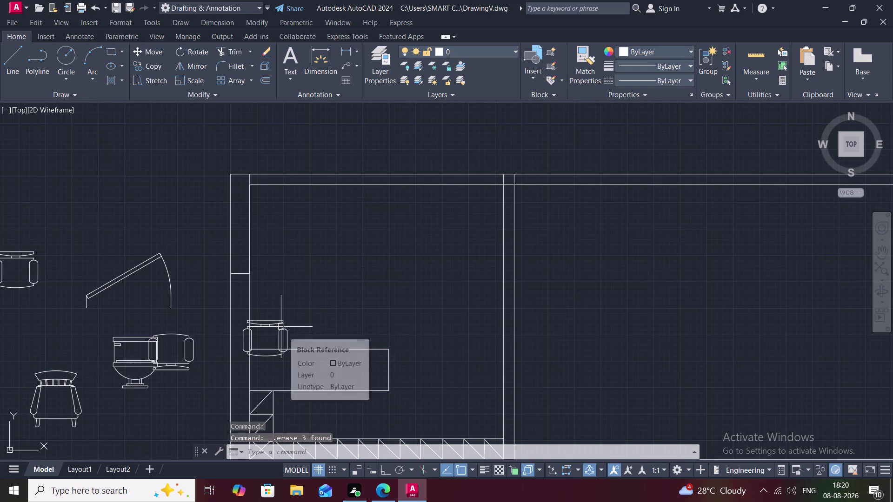
key(x)
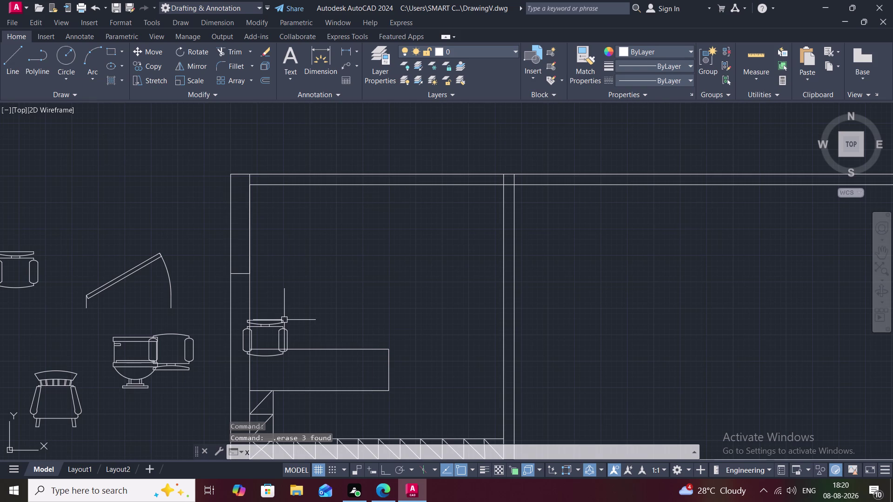
key(Escape)
Copy the full-size chair to three spots above the counter and delete the original.
text(CO)
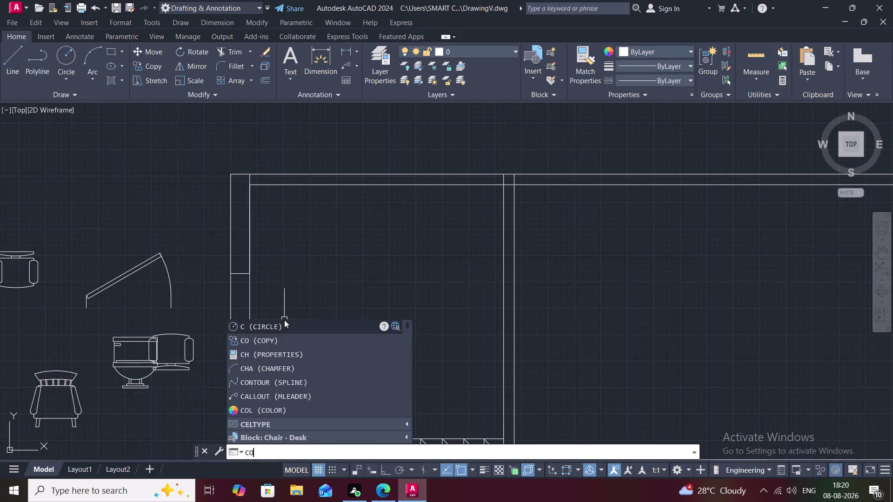
key(space)
click(270, 324)
right_click(270, 323)
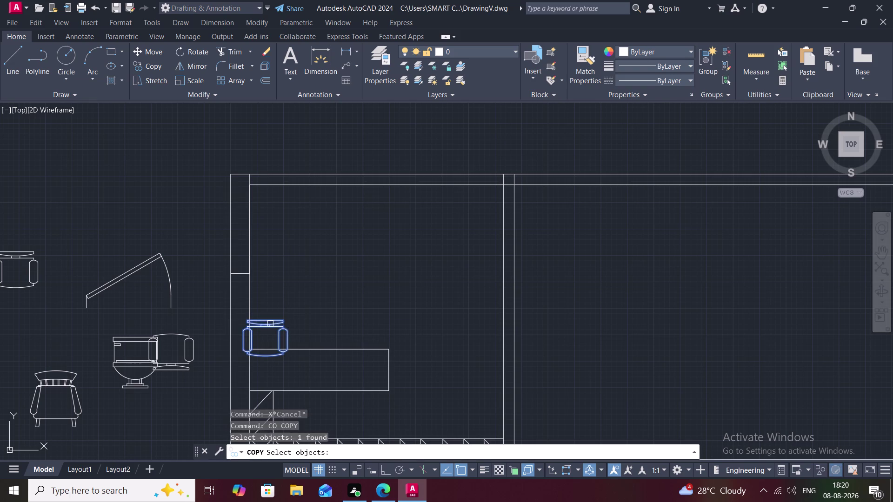
click(270, 324)
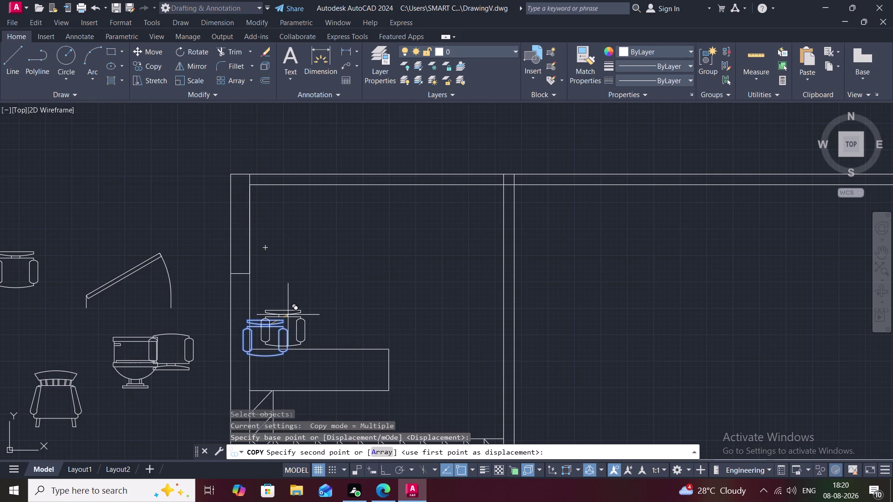
click(288, 310)
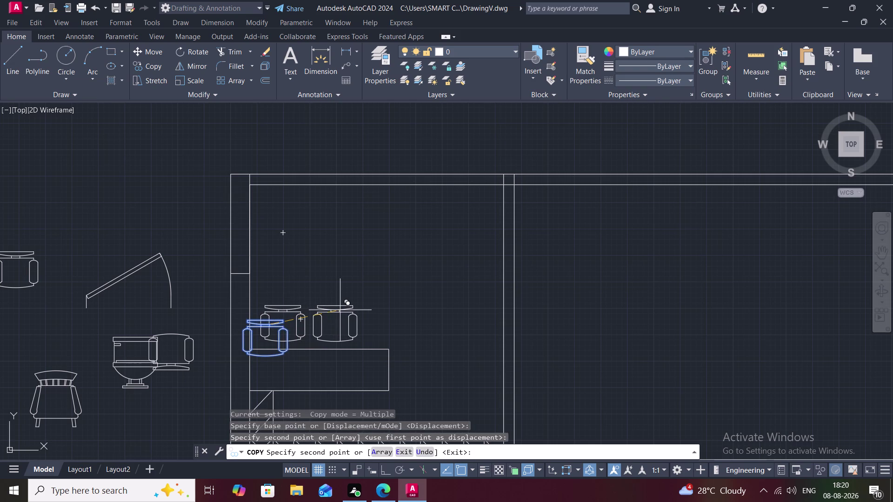
click(340, 310)
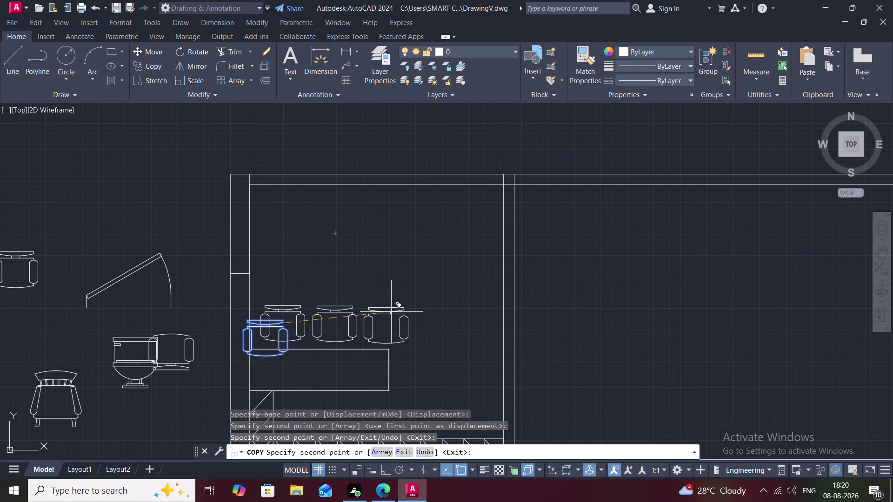
click(395, 311)
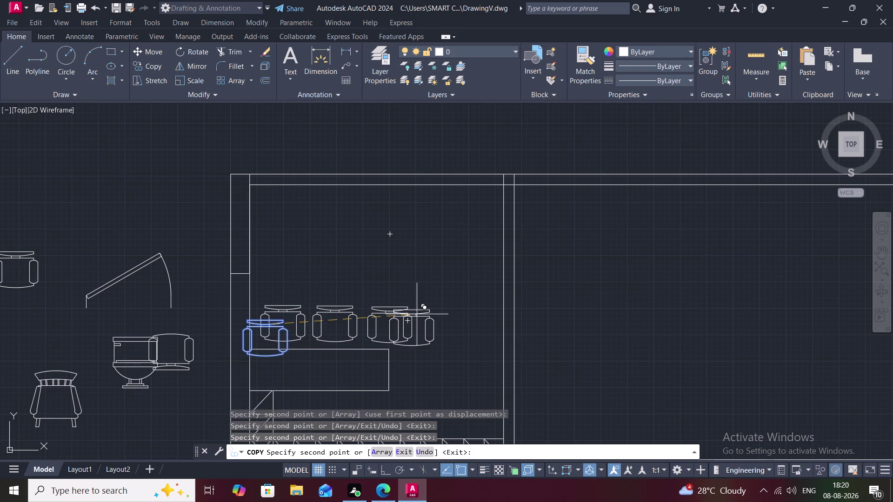
key(Escape)
click(279, 347)
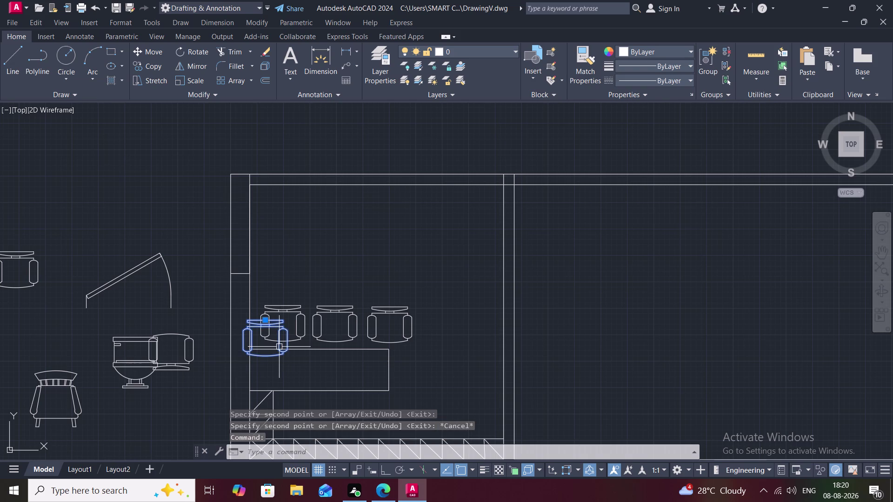
key(Delete)
scroll(down, 3)
Copy the chair beside the armchair to a spot below the counter.
middle_drag(279, 347, 278, 315)
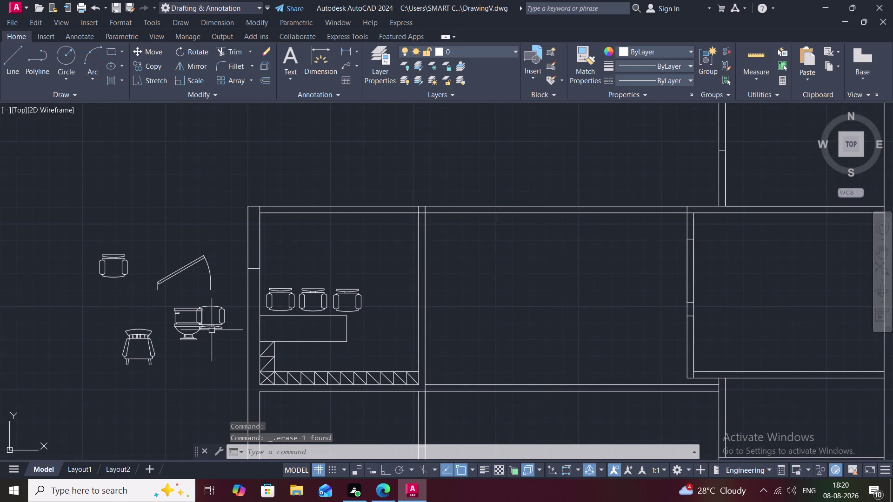
text(CO)
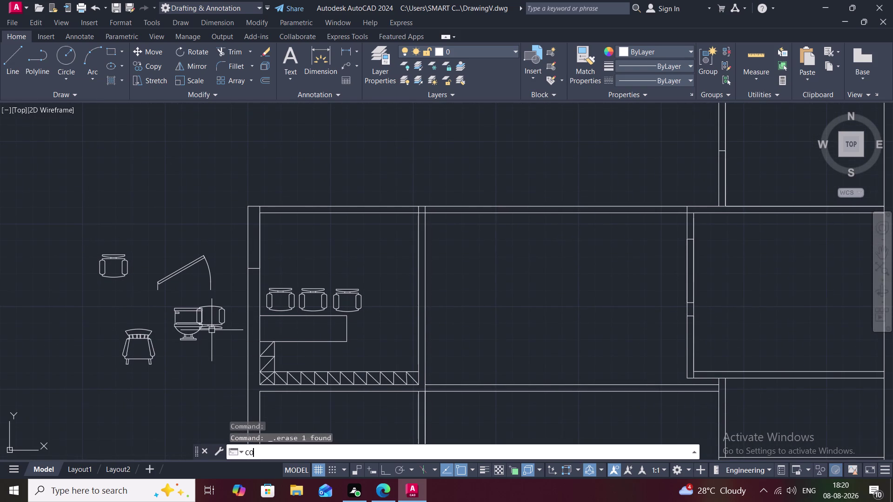
key(space)
click(212, 329)
right_click(212, 329)
click(211, 329)
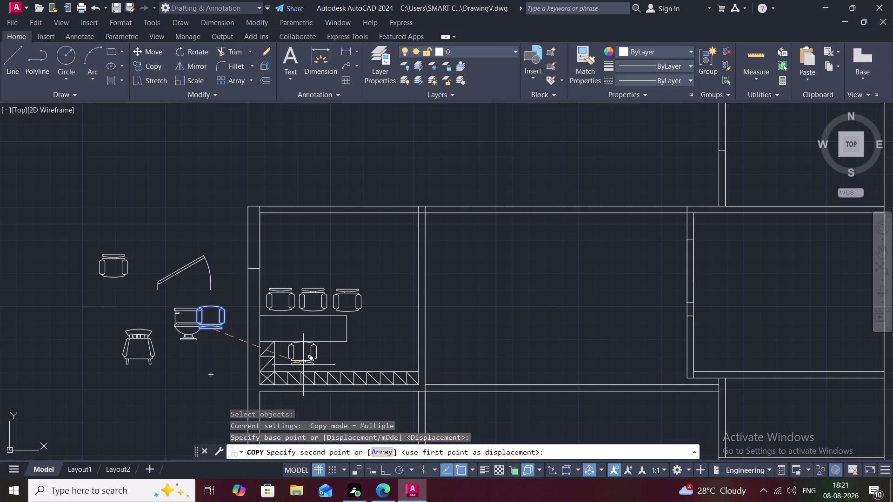
click(306, 366)
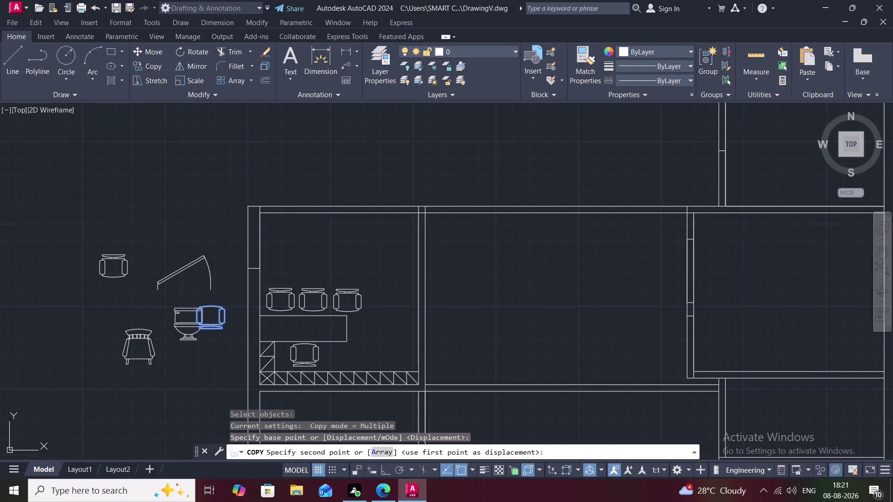
key(Escape)
Scale the new chair below the counter down to a smaller size.
text(SC)
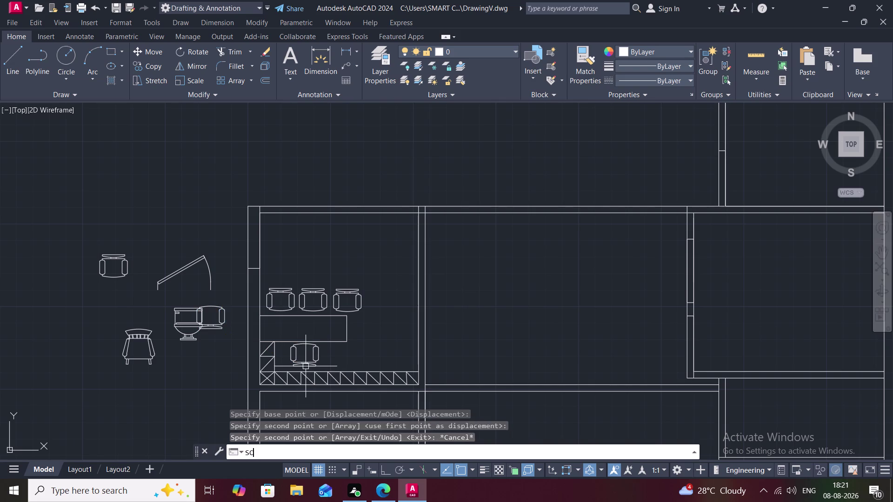
key(space)
click(305, 362)
right_click(305, 363)
click(305, 362)
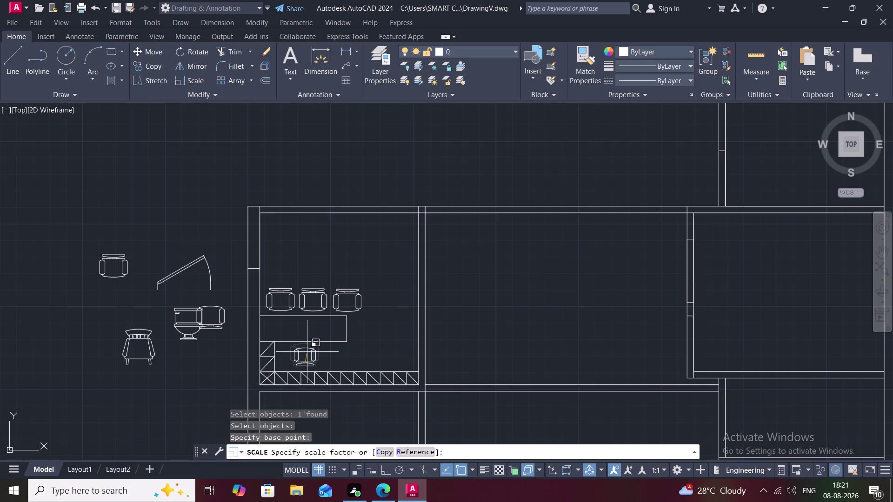
click(308, 352)
key(Escape)
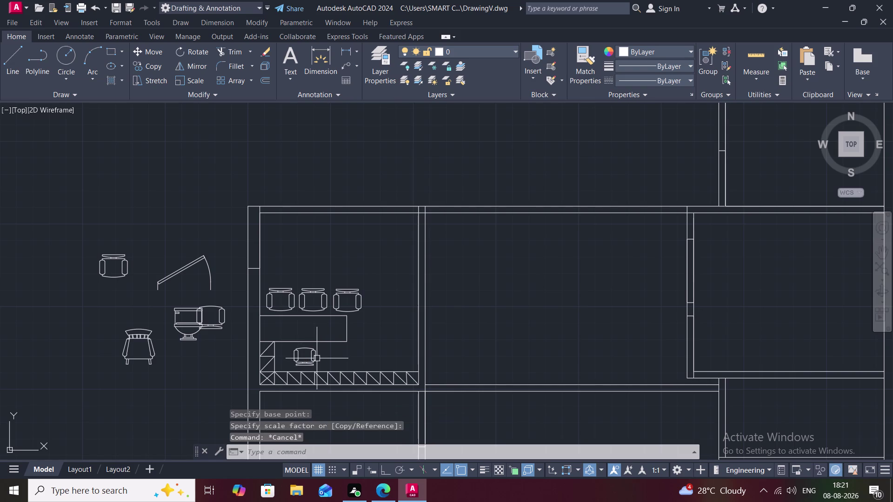
Move the smaller chair into its spot below the counter.
key(m)
key(space)
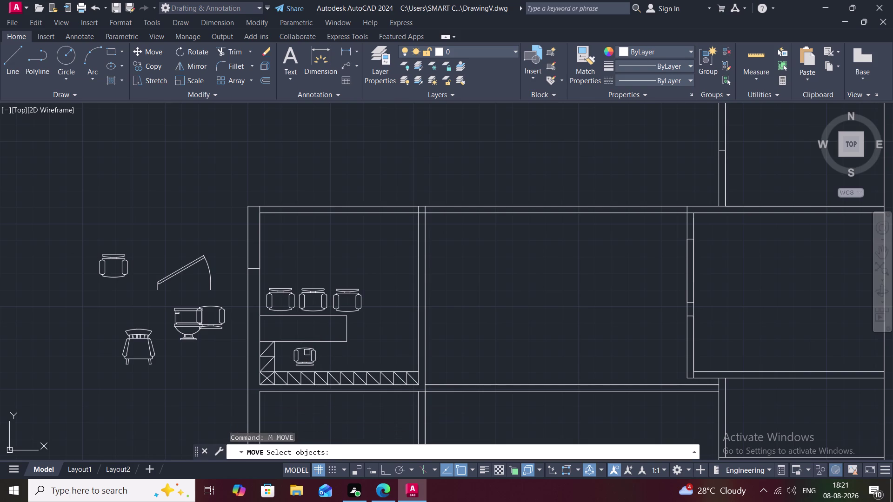
click(306, 348)
right_click(307, 348)
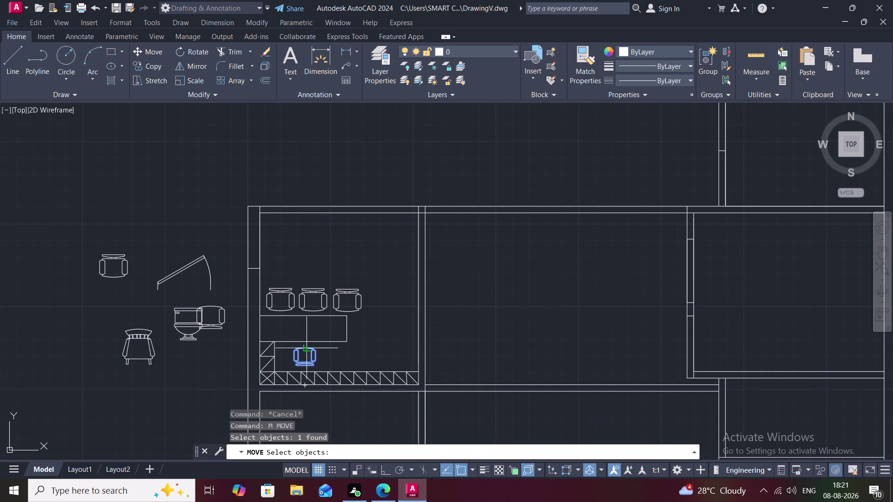
click(307, 349)
scroll(up, 3)
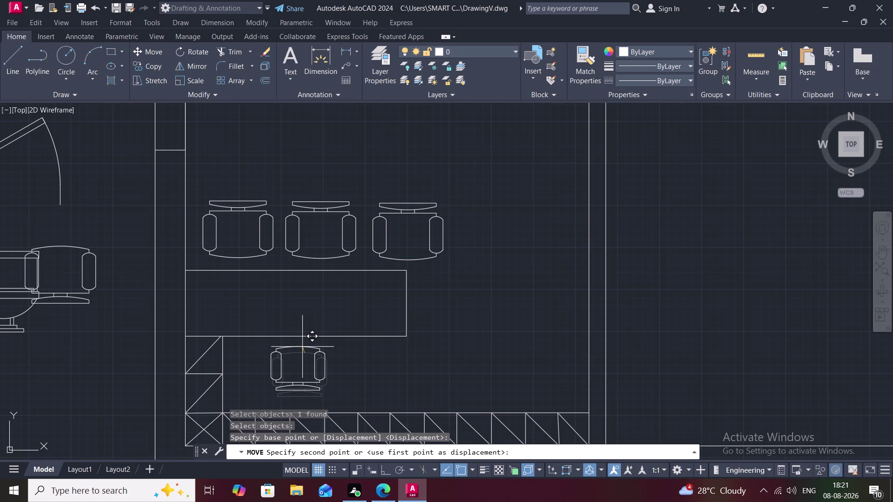
click(303, 347)
scroll(down, 3)
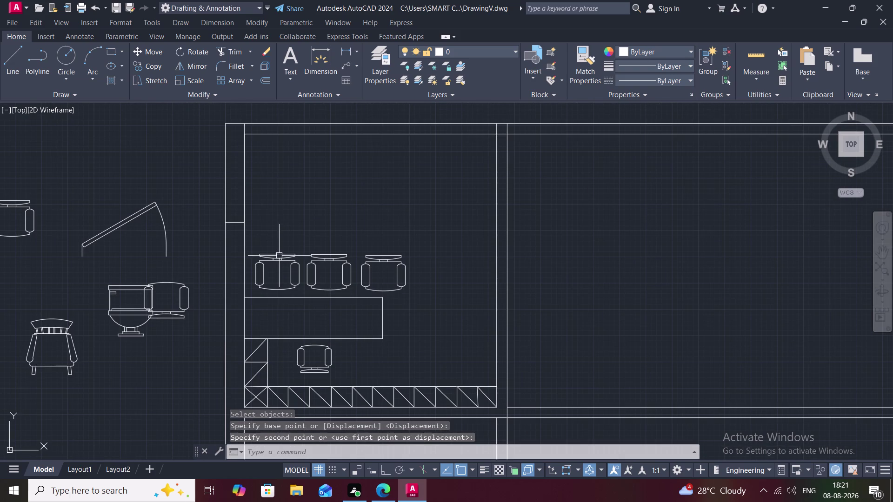
Delete the three chairs in the row above the counter.
click(280, 259)
click(317, 263)
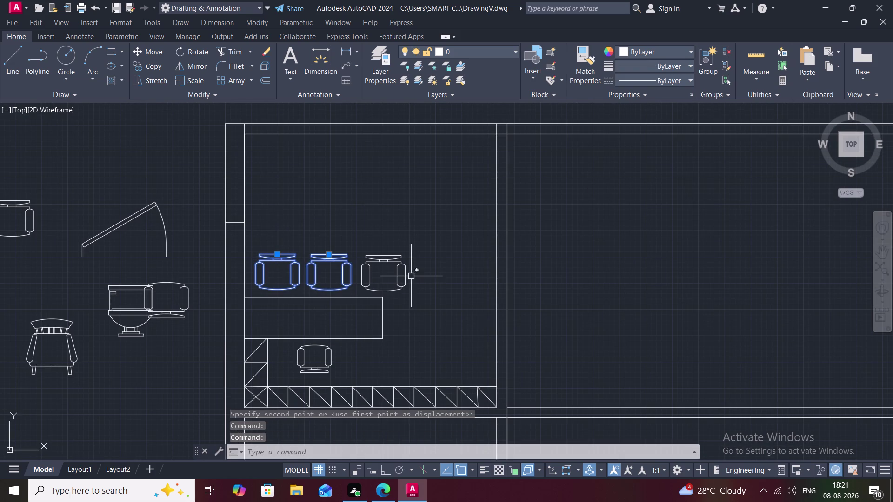
click(403, 274)
key(Delete)
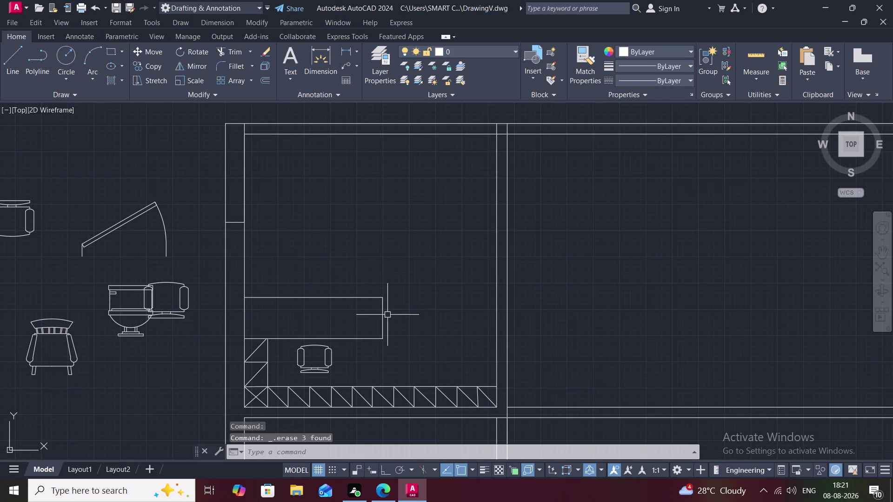
click(311, 365)
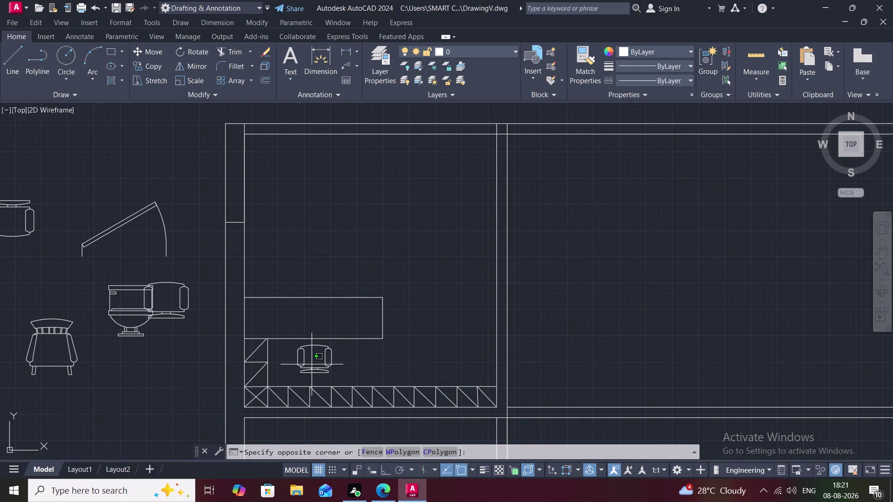
Mirror the chair below the counter, keeping the original.
key(Escape)
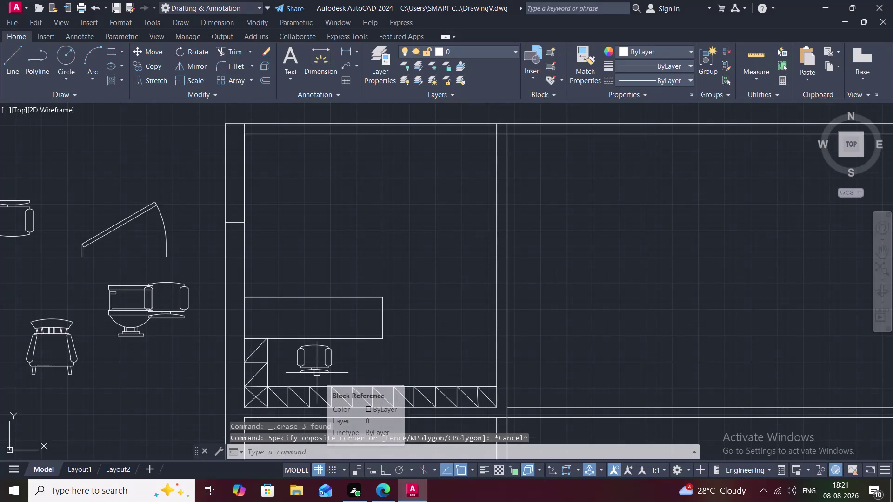
key(r)
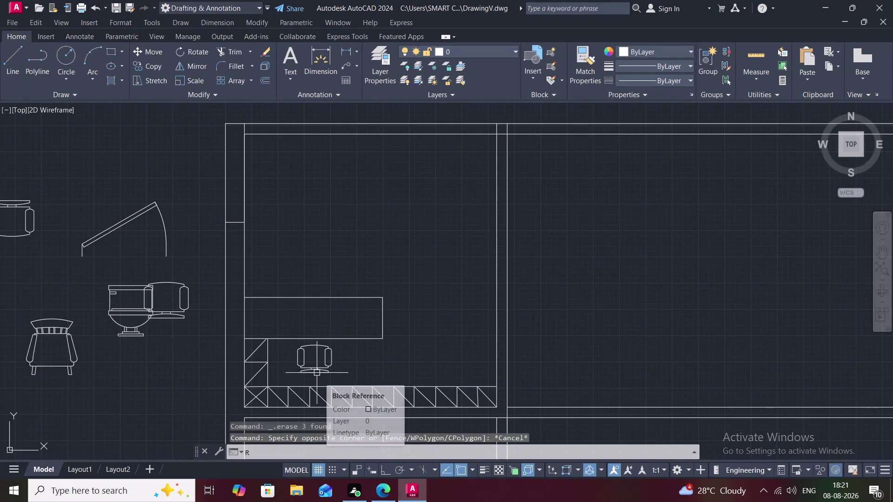
key(Escape)
text(M)
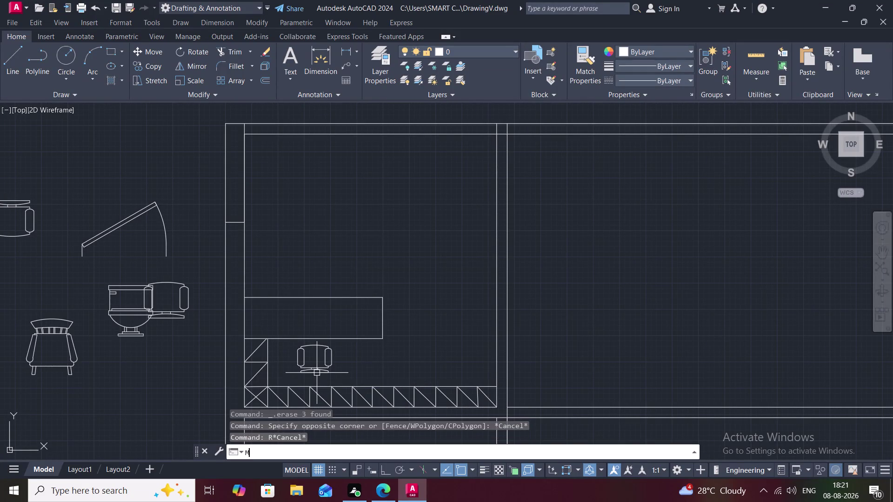
text(I)
key(space)
click(315, 372)
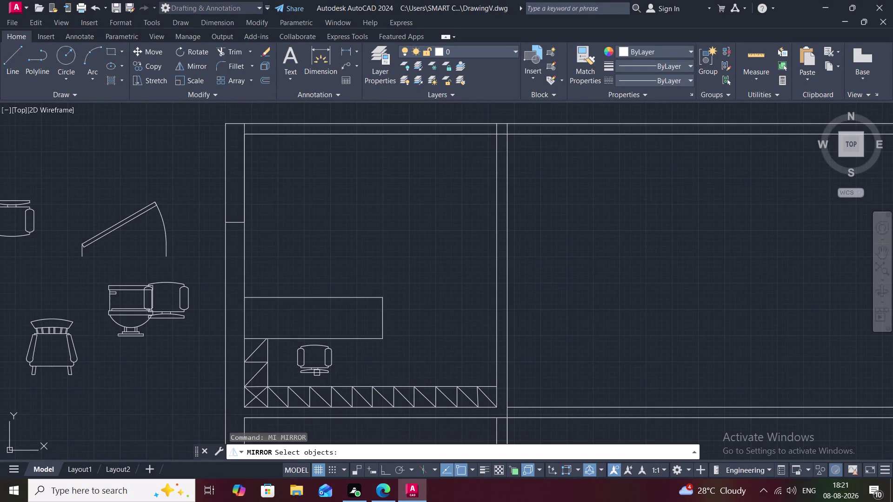
right_click(315, 348)
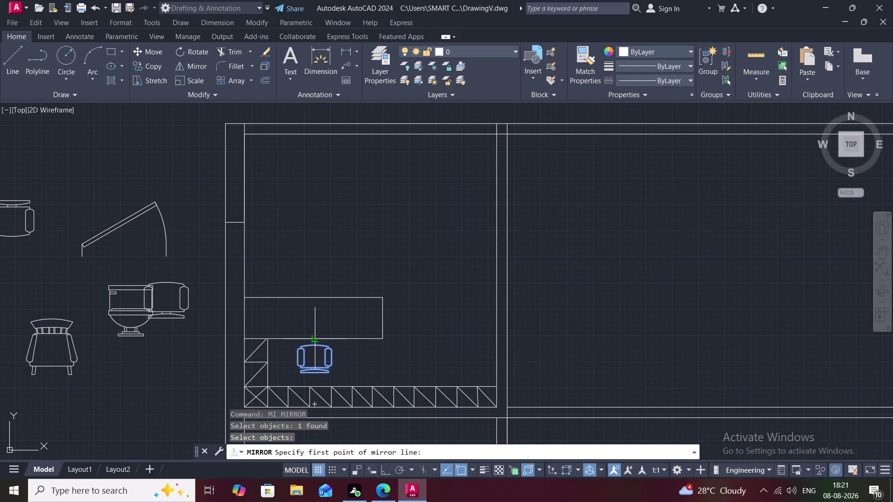
click(314, 344)
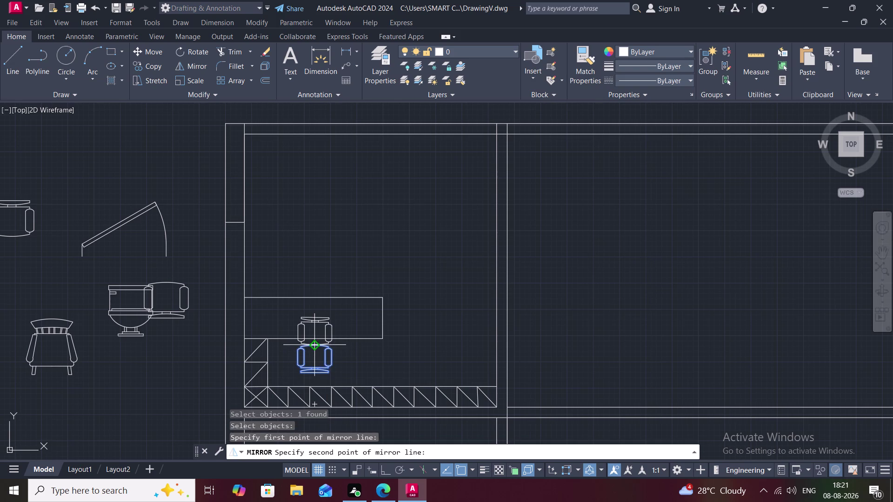
click(313, 344)
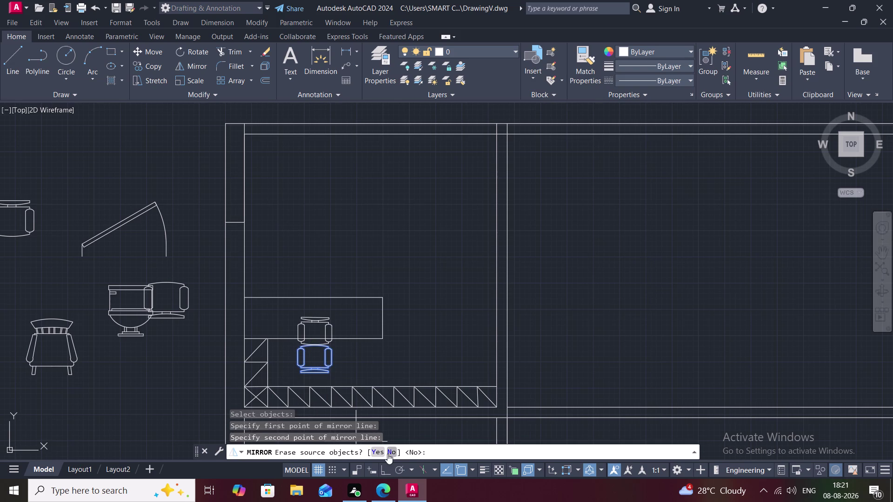
click(387, 454)
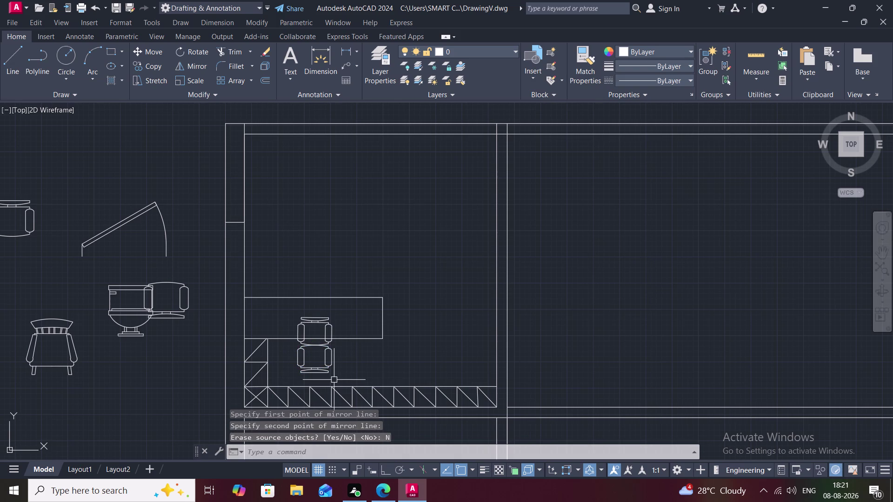
Copy the chair beside the table to three positions in a row above it.
text(CO)
key(space)
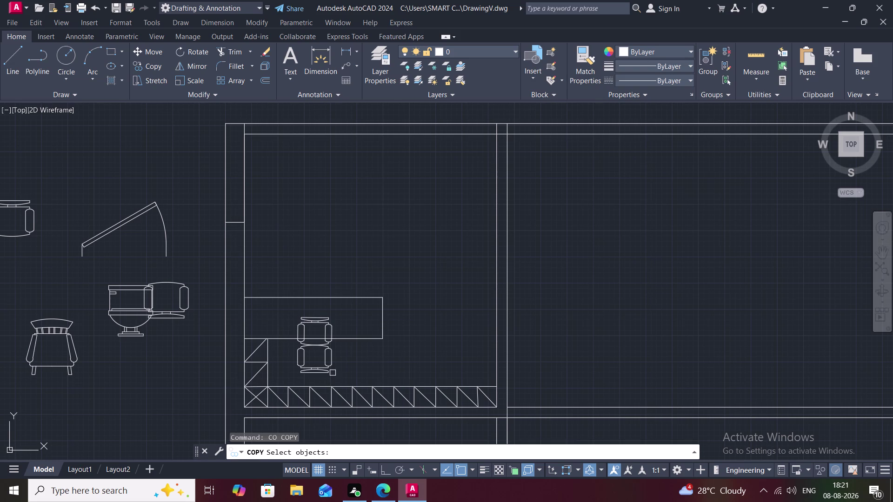
click(315, 320)
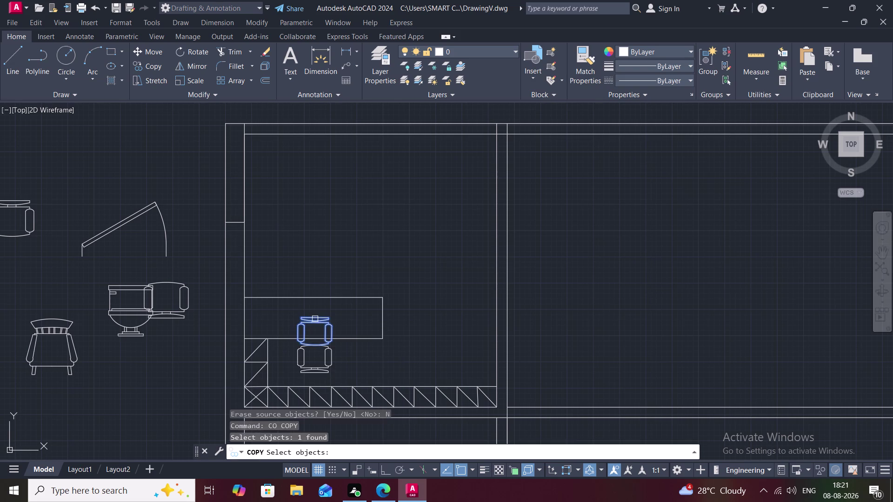
right_click(315, 319)
click(315, 319)
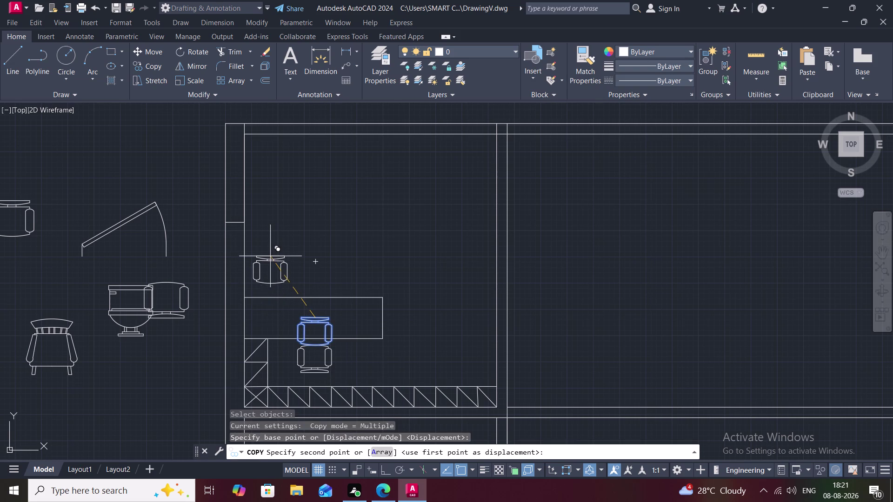
click(272, 258)
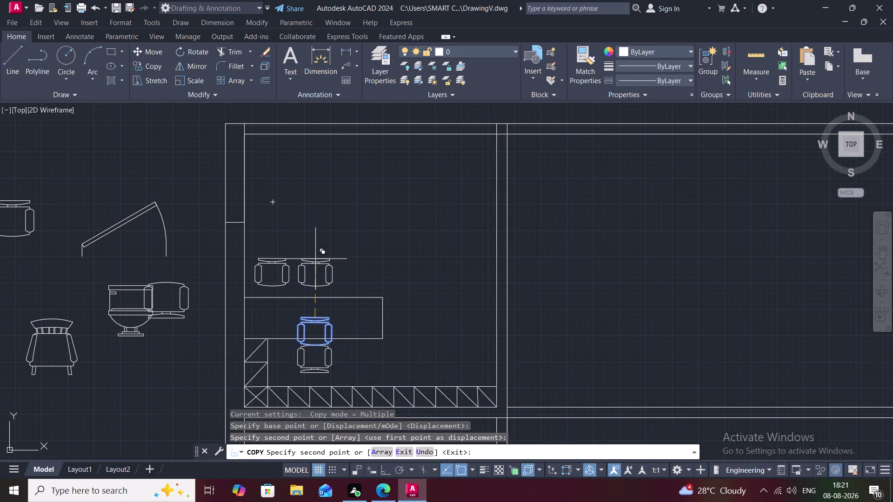
click(315, 260)
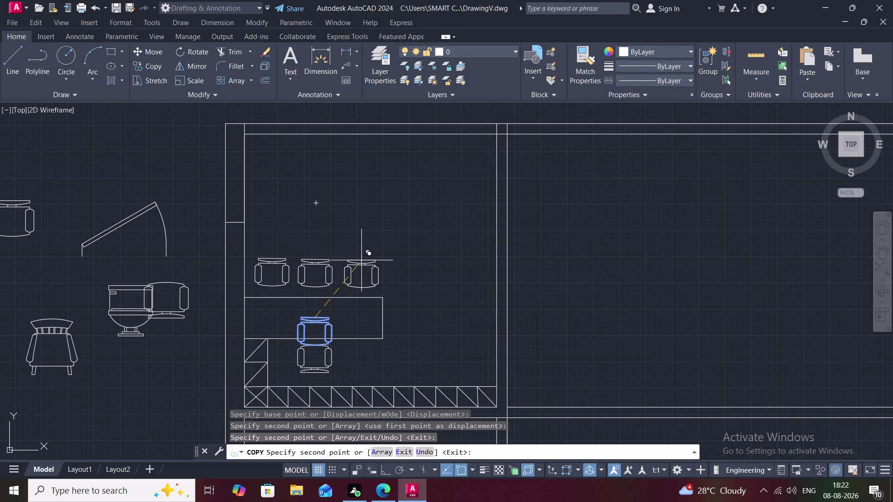
scroll(up, 3)
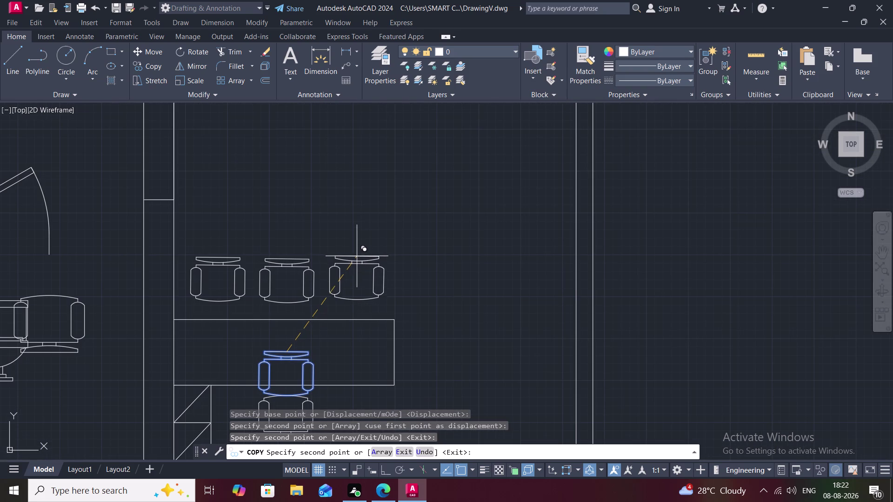
click(364, 255)
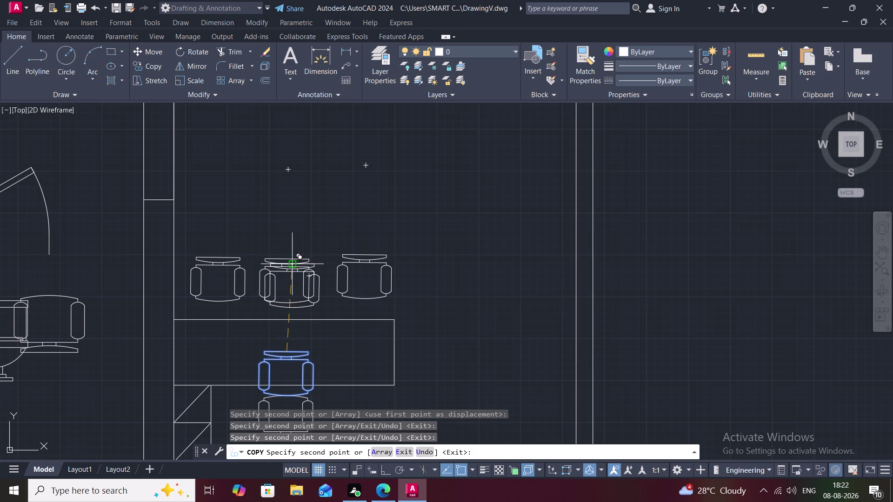
key(Escape)
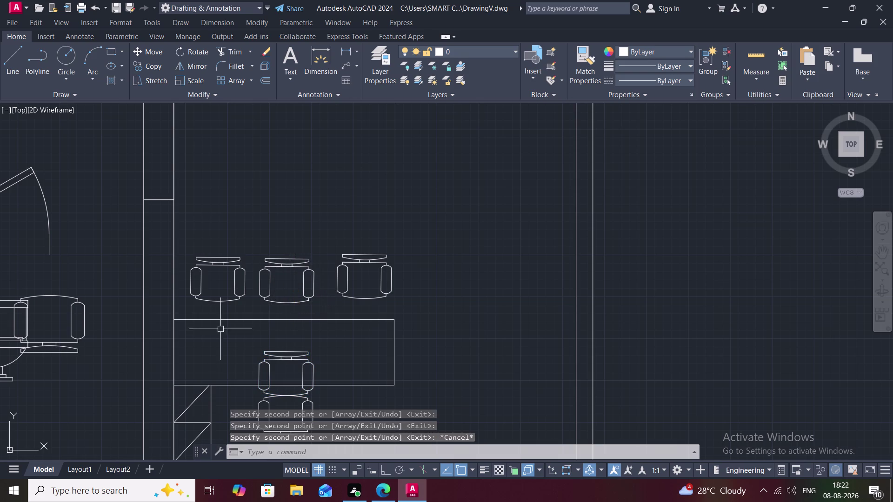
Move the middle chair twice, shifting it slightly right into line.
key(m)
key(space)
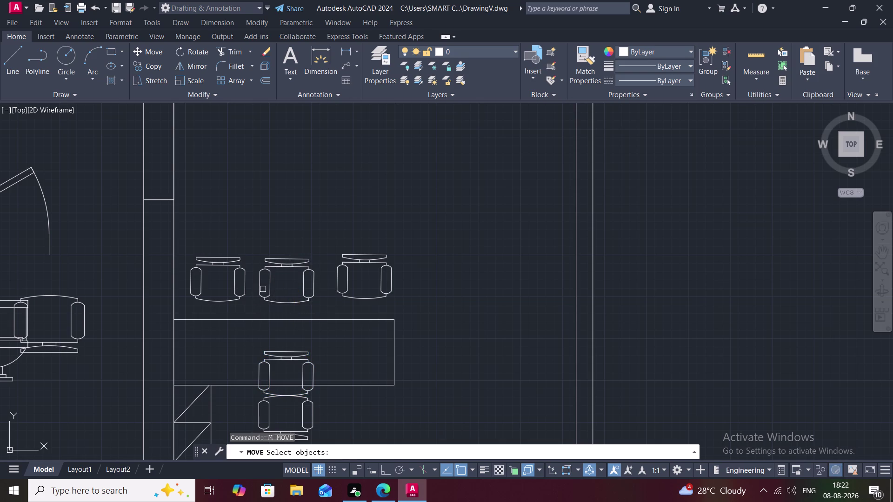
click(262, 289)
key(Escape)
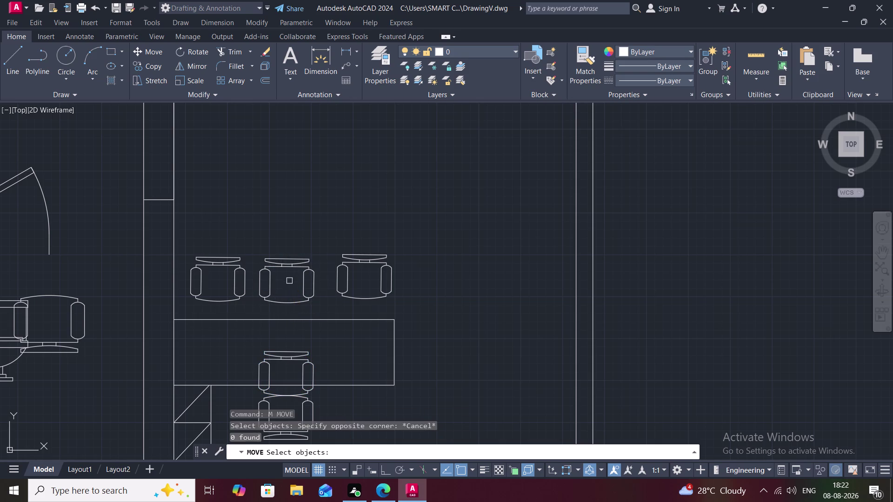
click(289, 259)
right_click(290, 259)
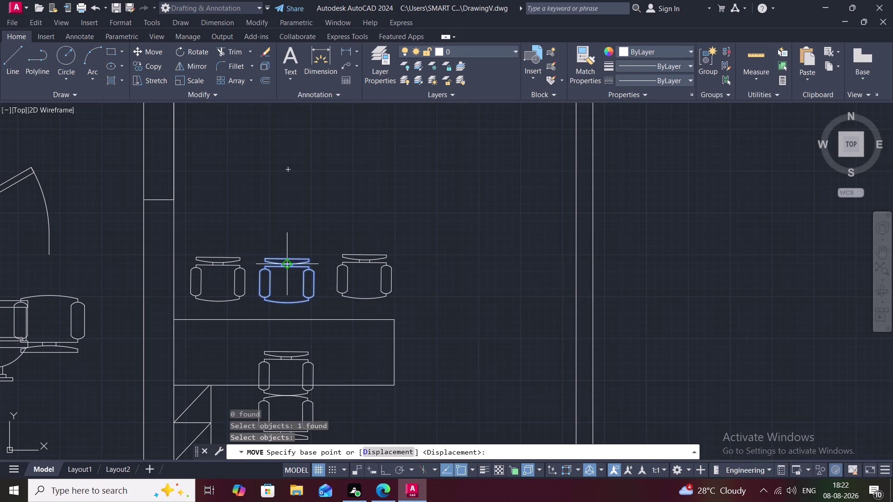
click(287, 259)
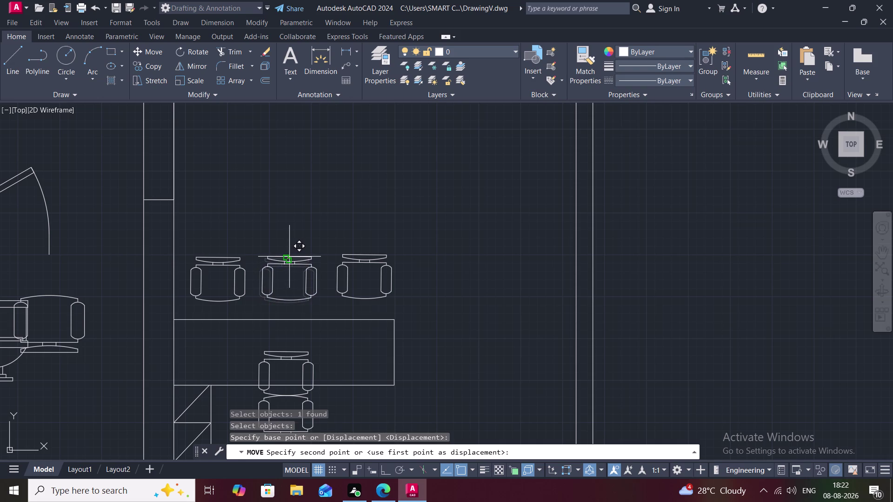
click(290, 255)
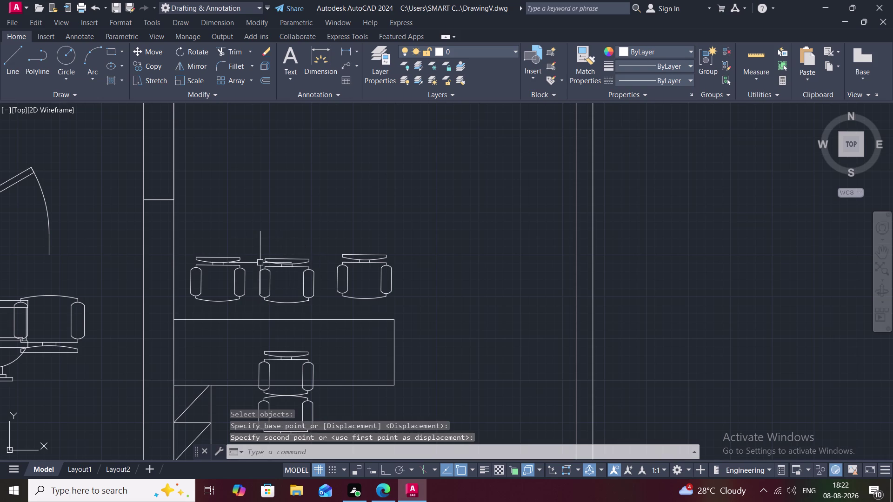
scroll(up, 3)
key(space)
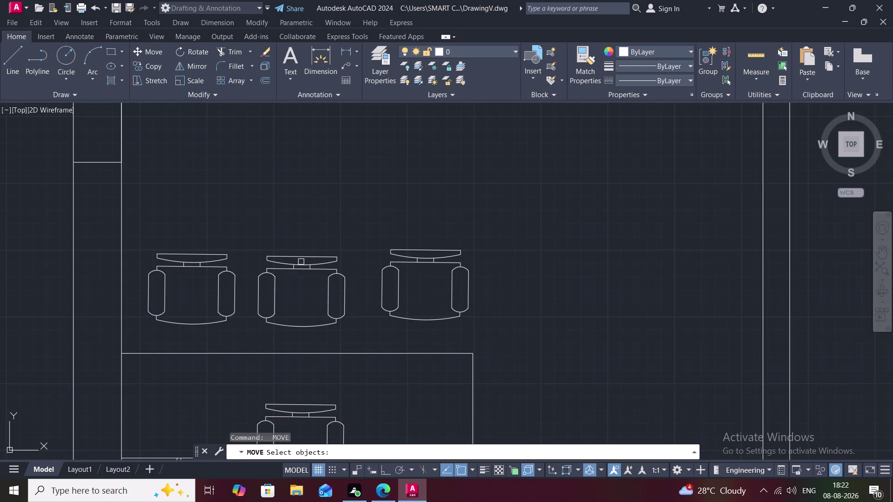
click(300, 258)
right_click(300, 259)
click(300, 259)
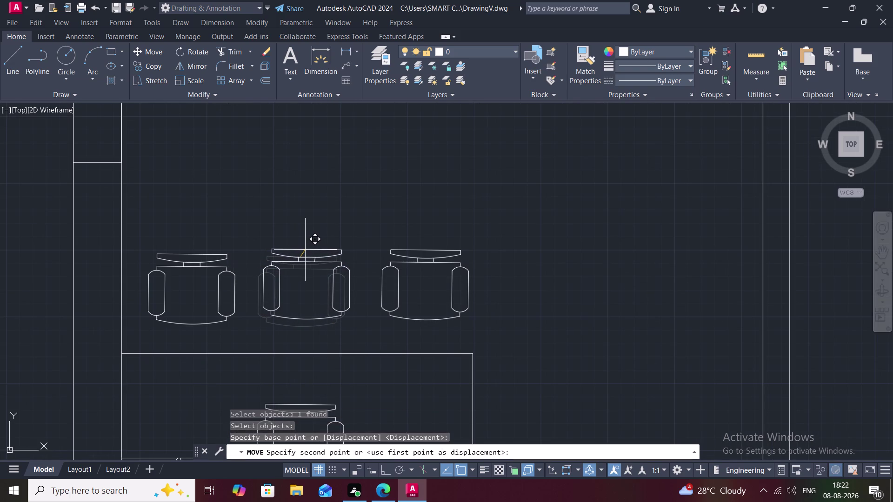
click(306, 250)
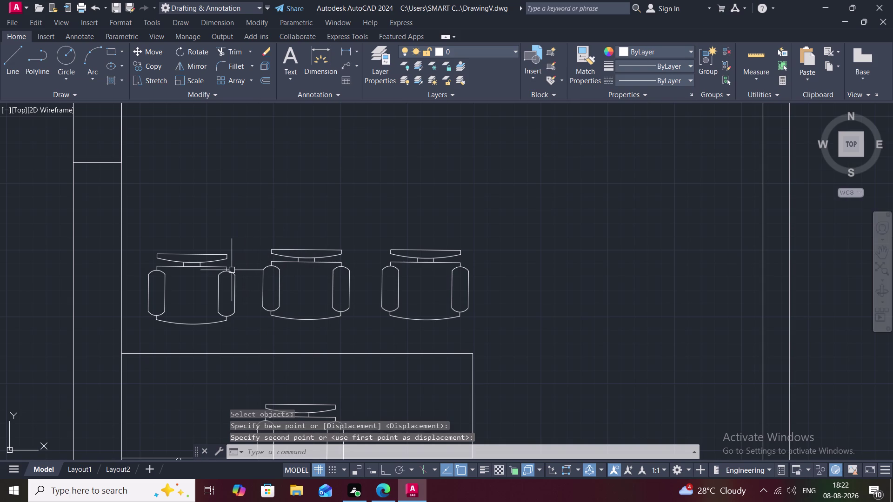
Nudge the left chair with three small moves to match the others.
key(space)
click(217, 288)
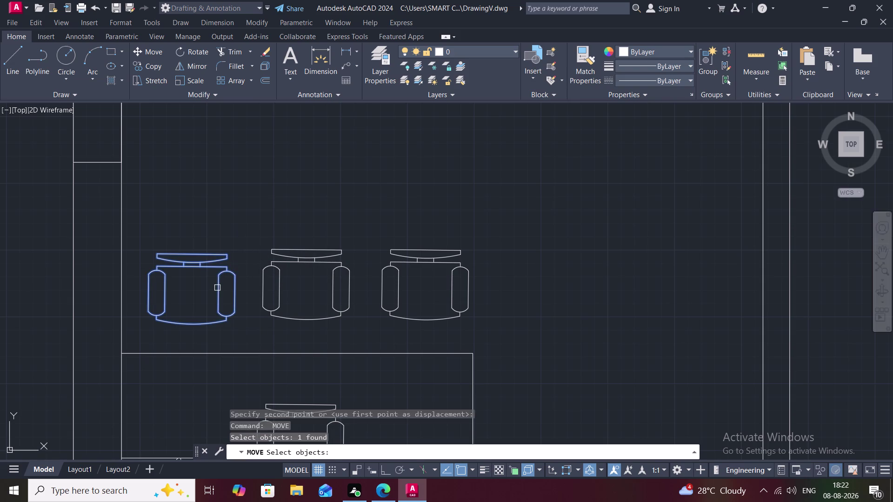
right_click(217, 288)
click(217, 288)
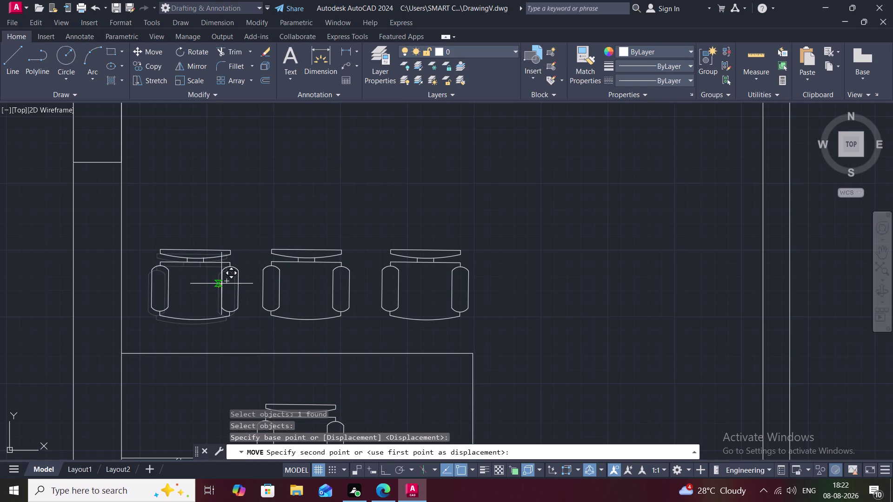
click(220, 285)
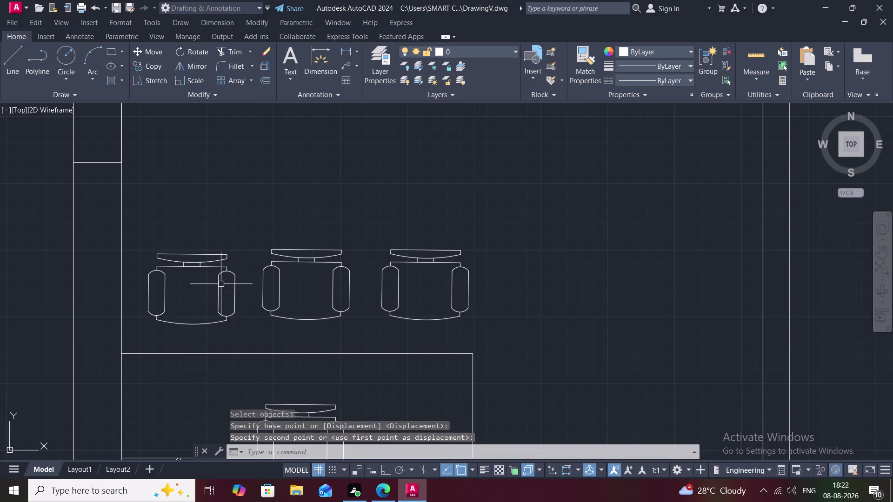
key(space)
click(220, 284)
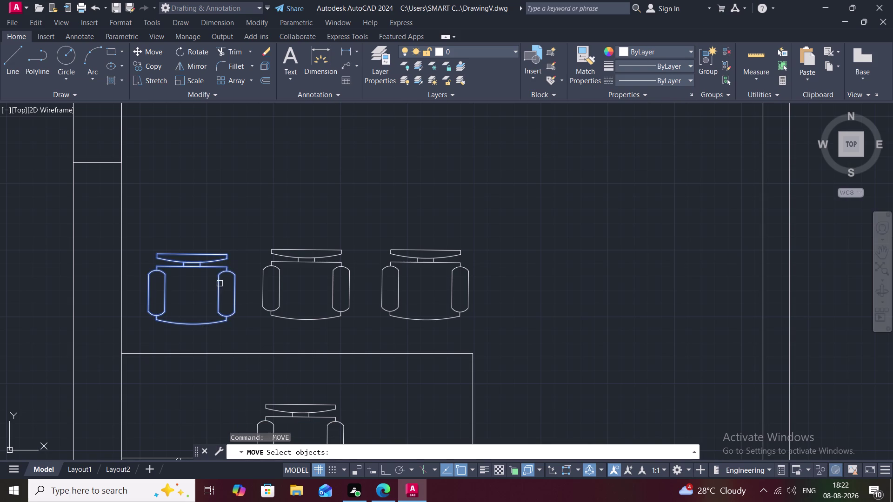
right_click(219, 284)
click(219, 284)
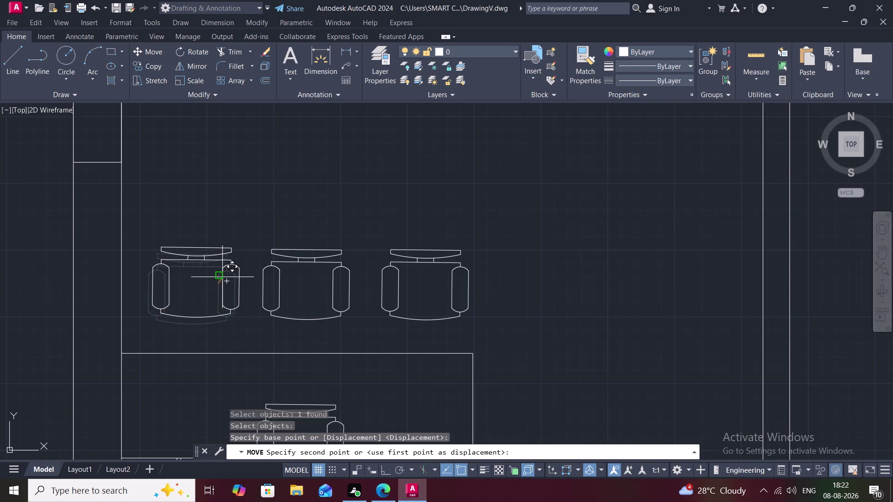
click(222, 277)
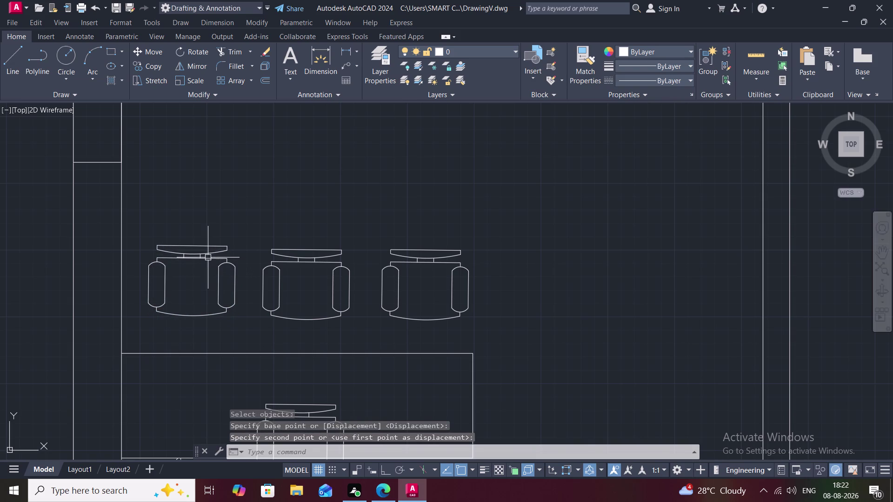
key(space)
click(187, 317)
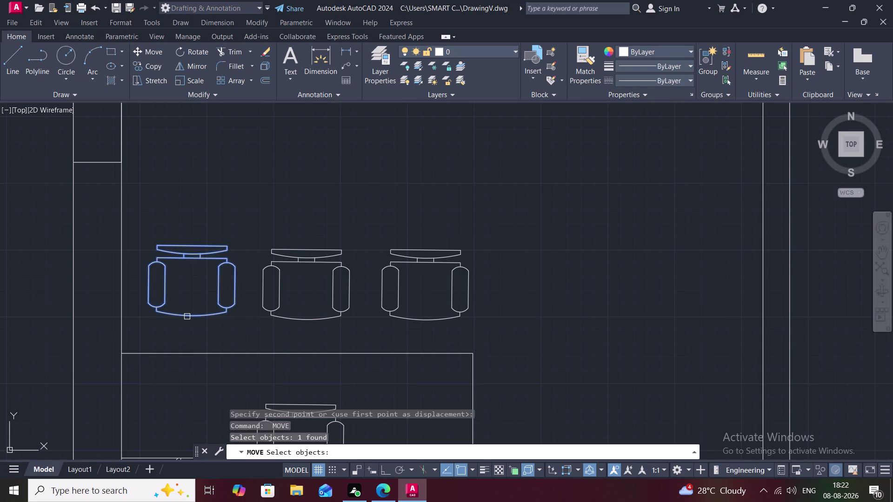
right_click(187, 316)
click(187, 317)
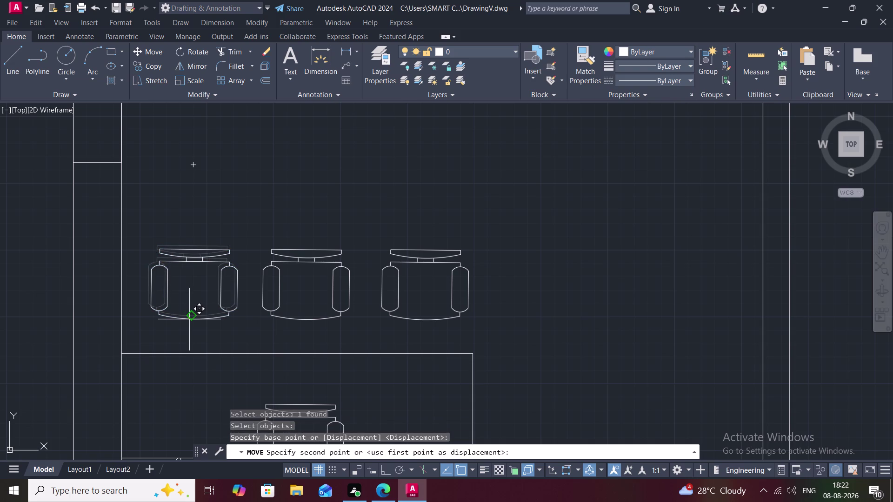
click(189, 319)
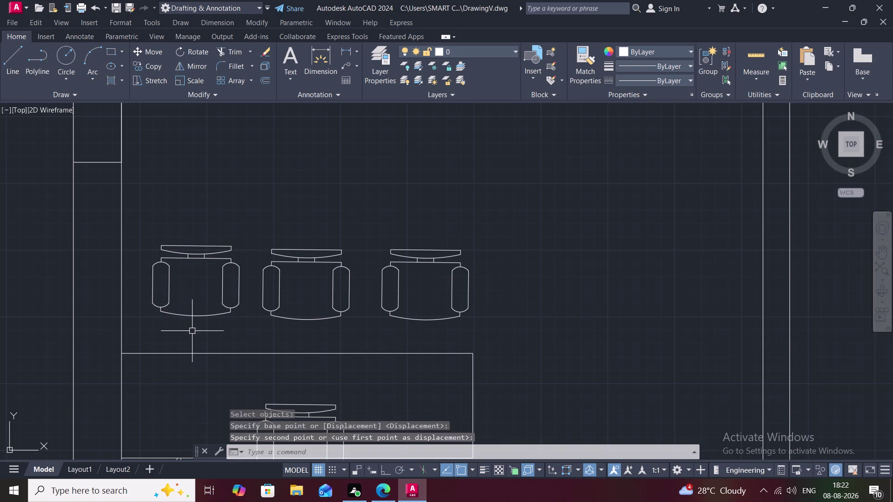
scroll(down, 3)
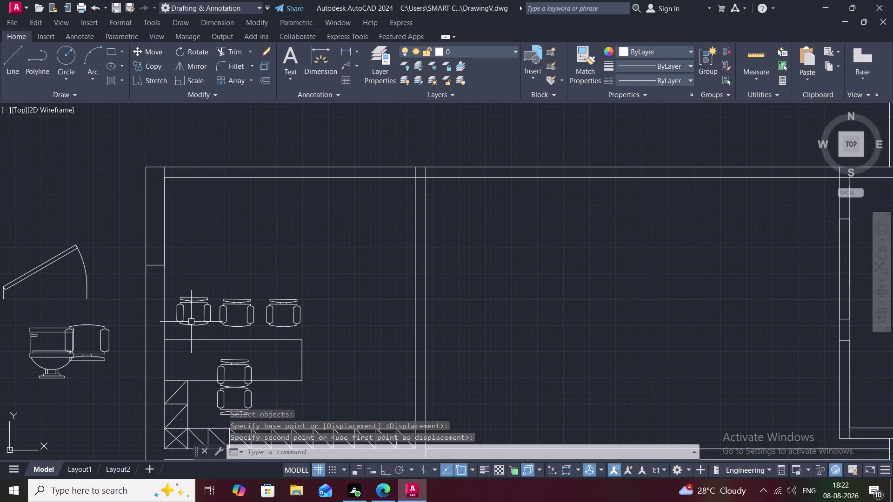
Replace the left chair above the table with a copy of its neighbour.
click(194, 325)
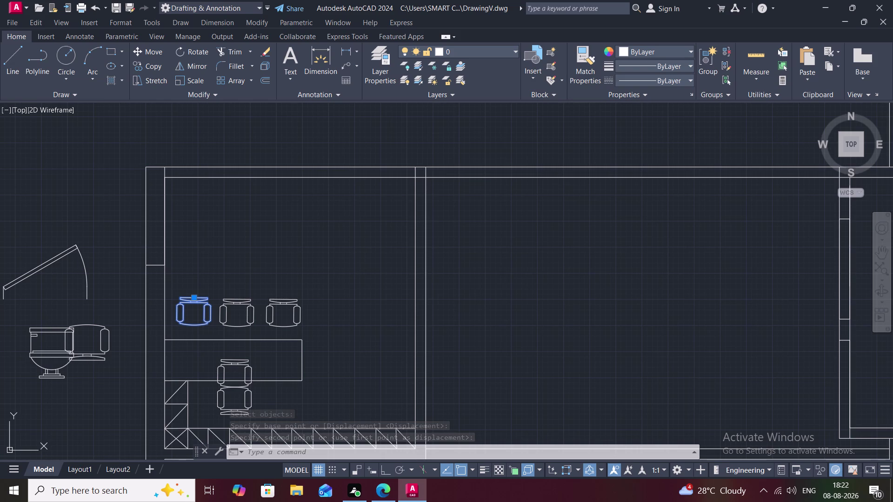
key(Delete)
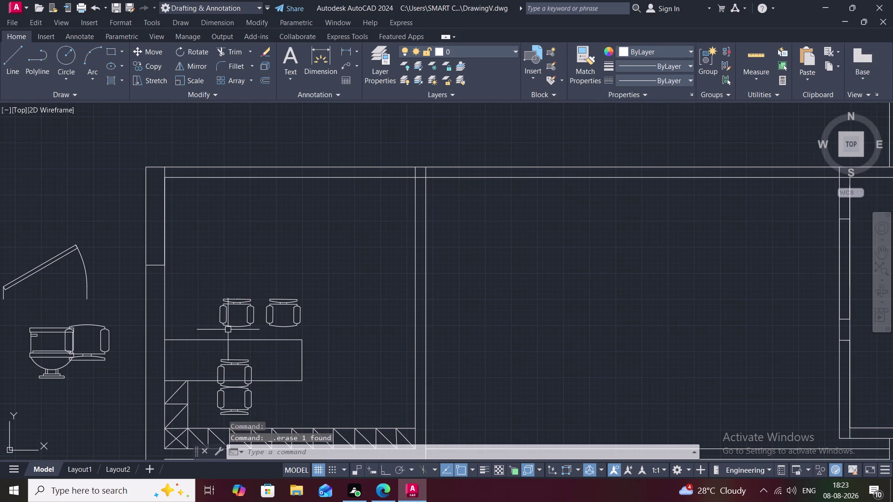
text(CO)
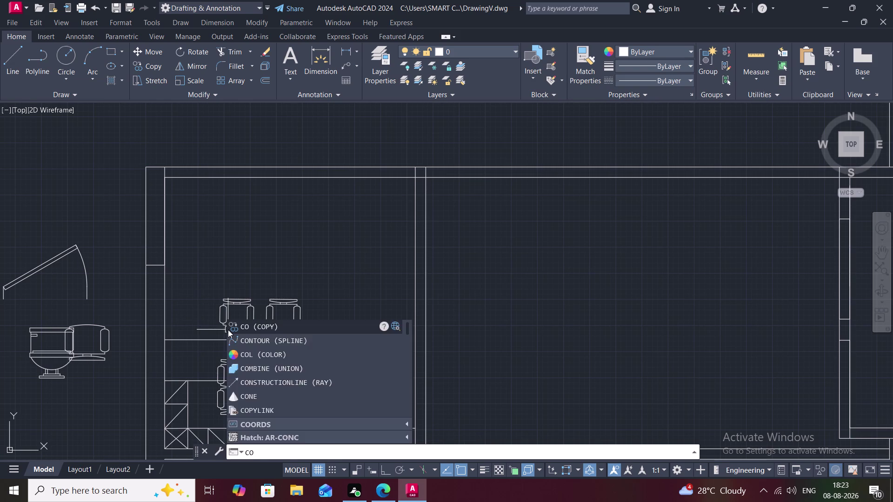
key(space)
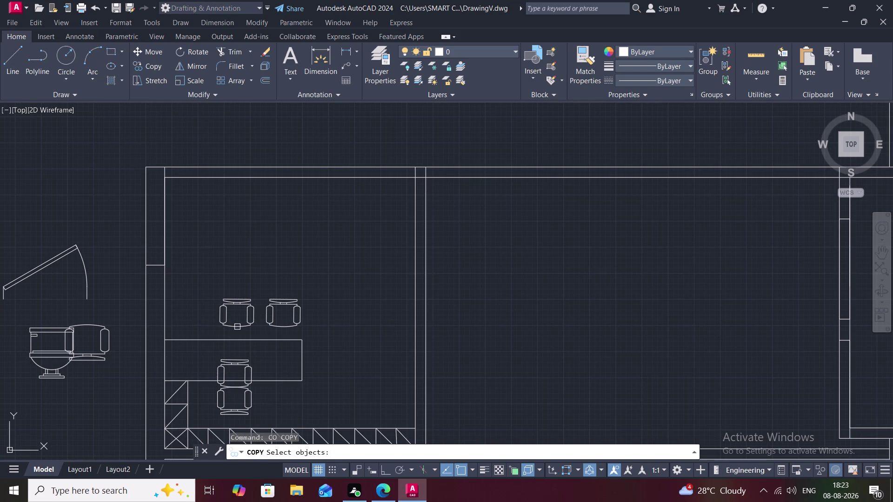
click(238, 327)
right_click(238, 327)
click(238, 327)
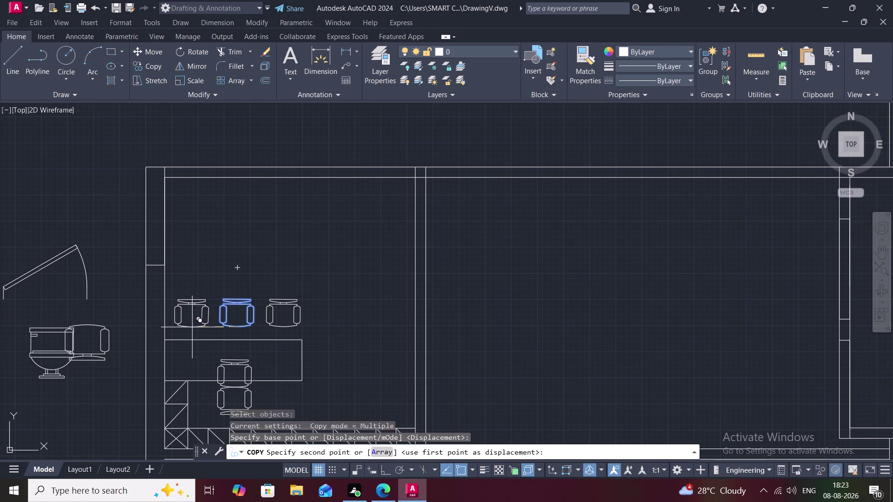
click(192, 328)
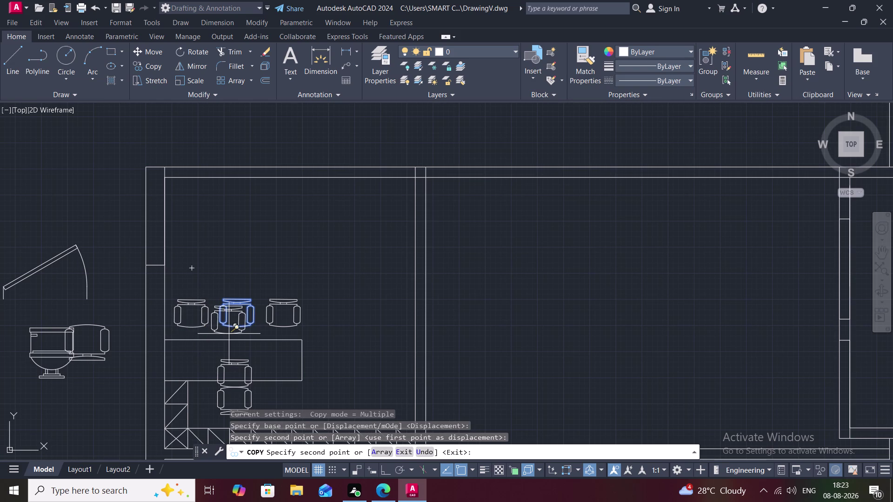
key(Escape)
Delete the overlapping upper chair beside the table.
scroll(down, 3)
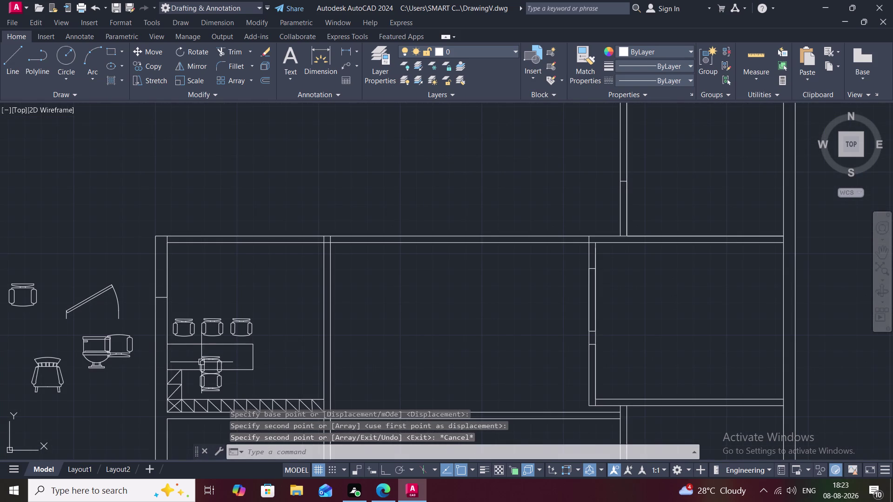
click(206, 361)
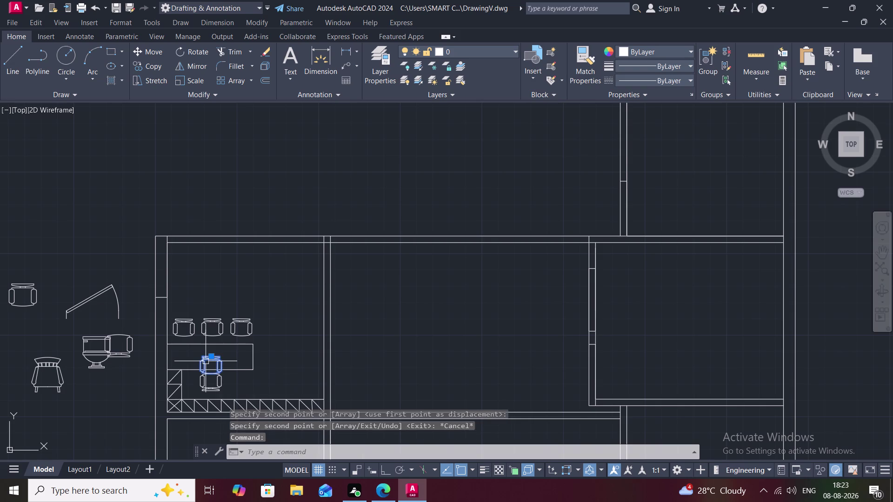
key(Delete)
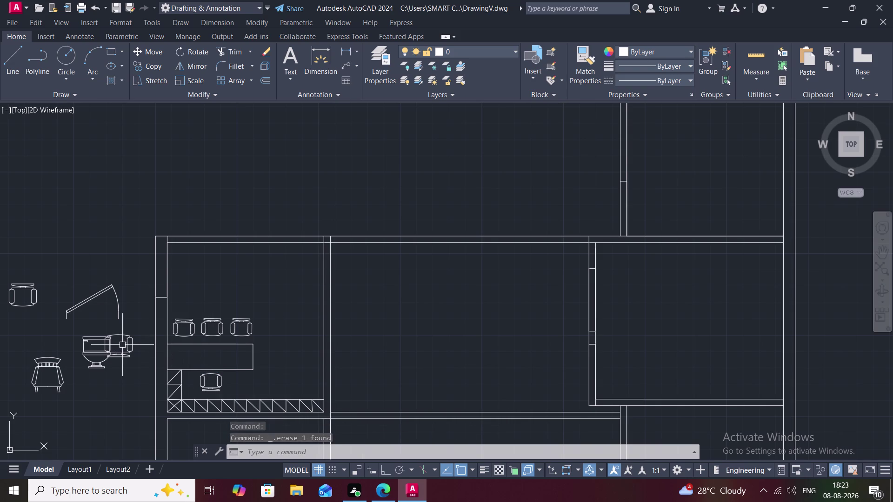
Set the spare door block's opening angle to Open 90° using its grip menu.
click(67, 314)
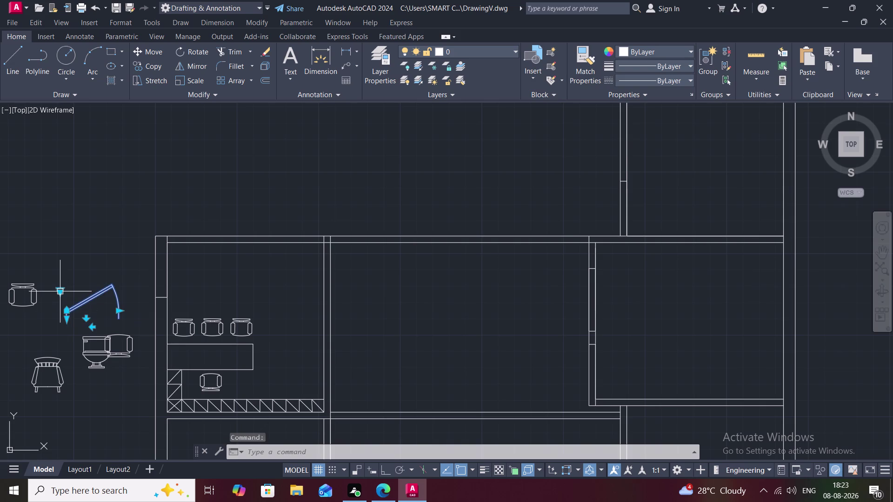
click(60, 293)
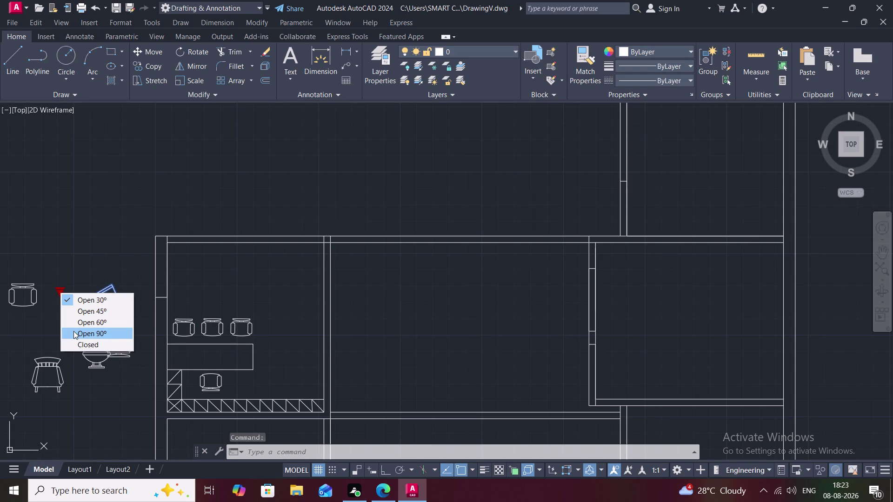
click(73, 331)
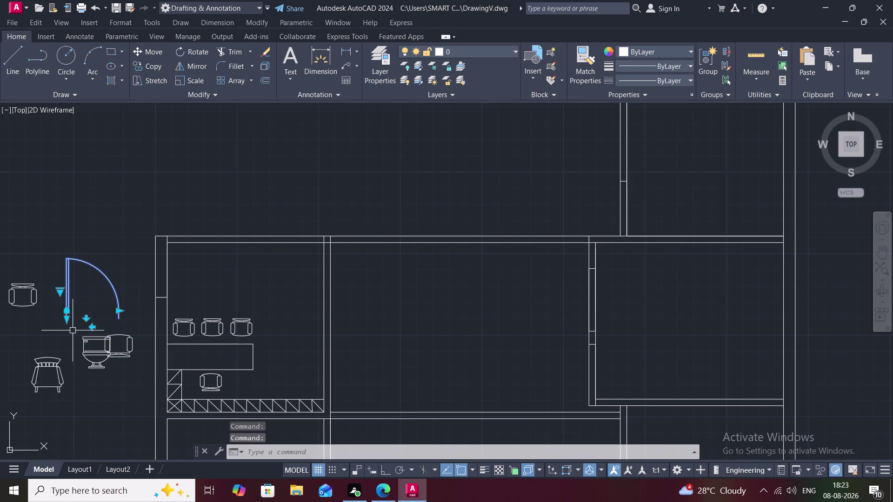
key(Escape)
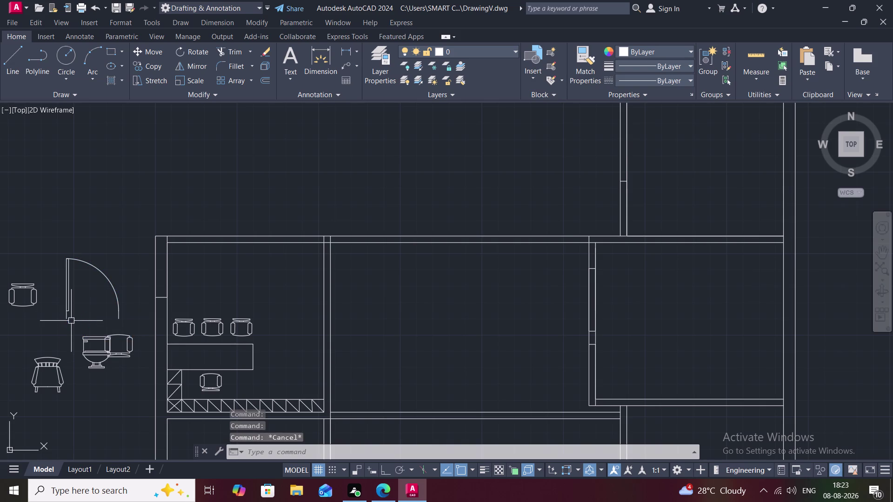
Rotate the door swing 180° about its hinge to face left.
text(RO)
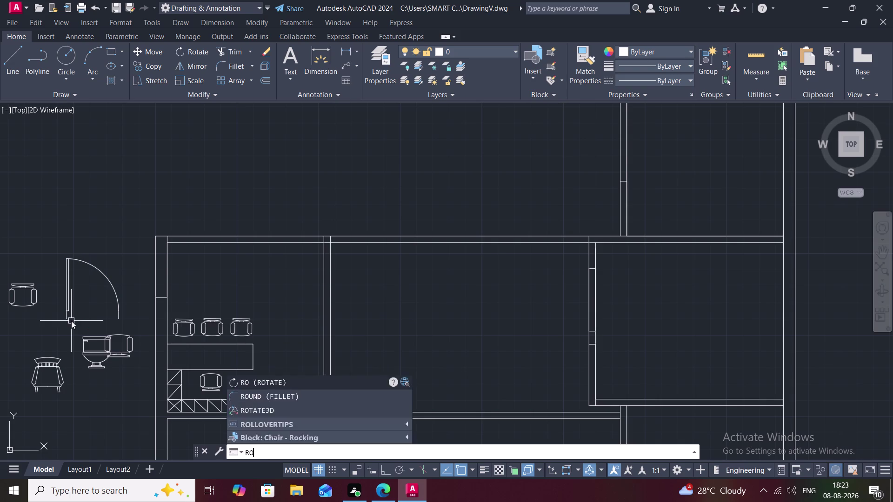
key(space)
click(68, 307)
right_click(68, 308)
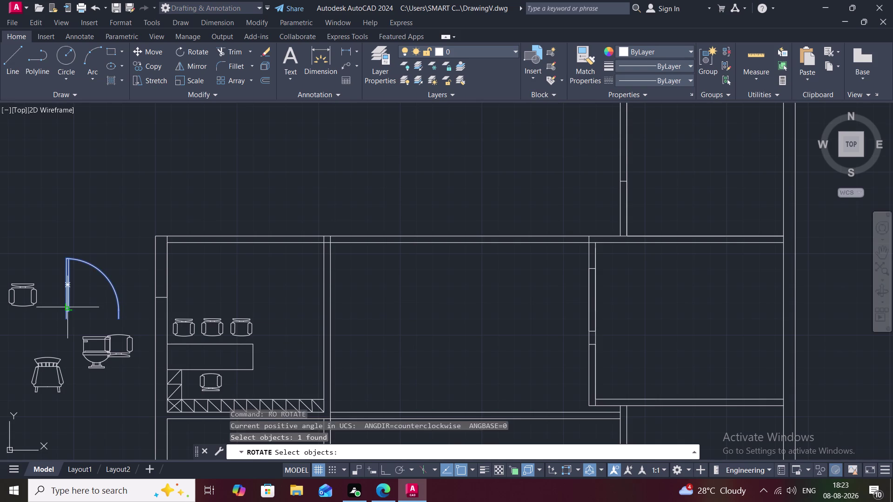
click(64, 322)
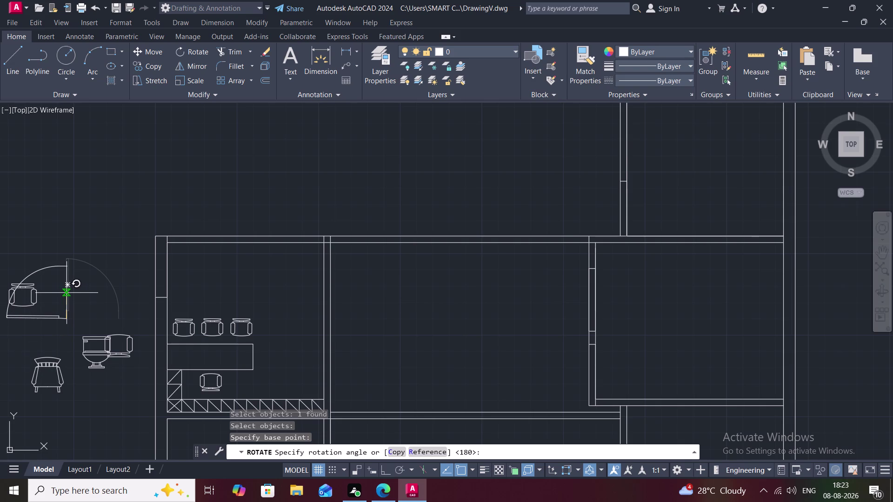
click(66, 293)
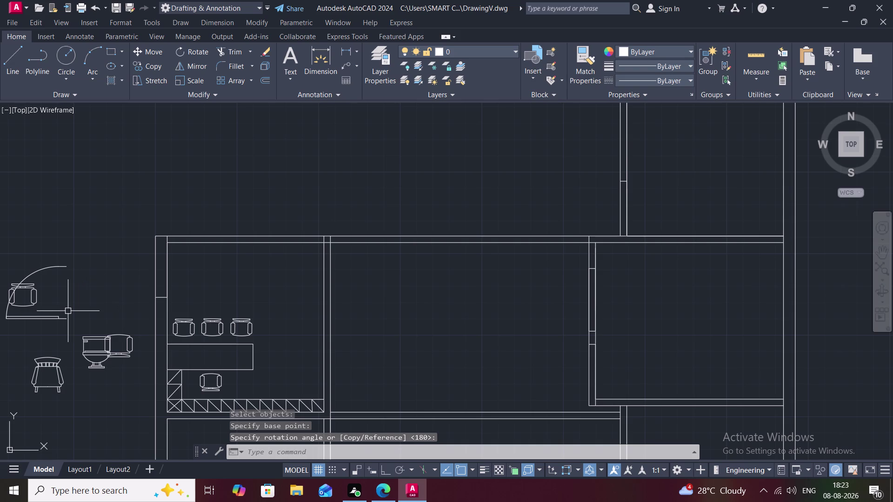
Begin copying the rotated door swing.
key(v)
key(BackSpace)
text(CO)
key(space)
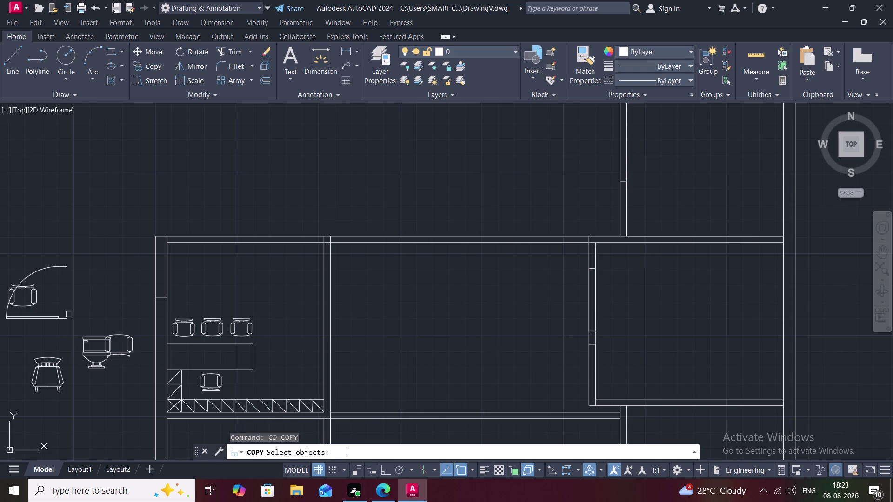
click(55, 321)
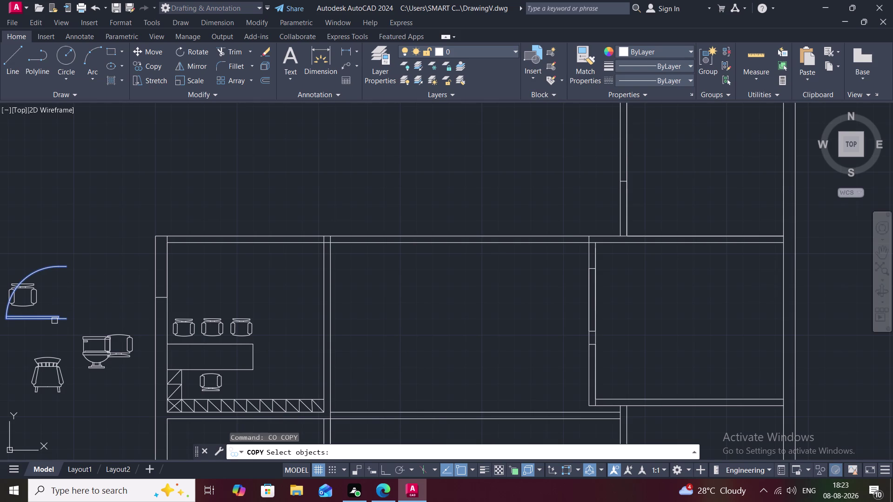
Place two copies of the door swing above the plan, from its corner base point.
right_click(54, 321)
click(64, 320)
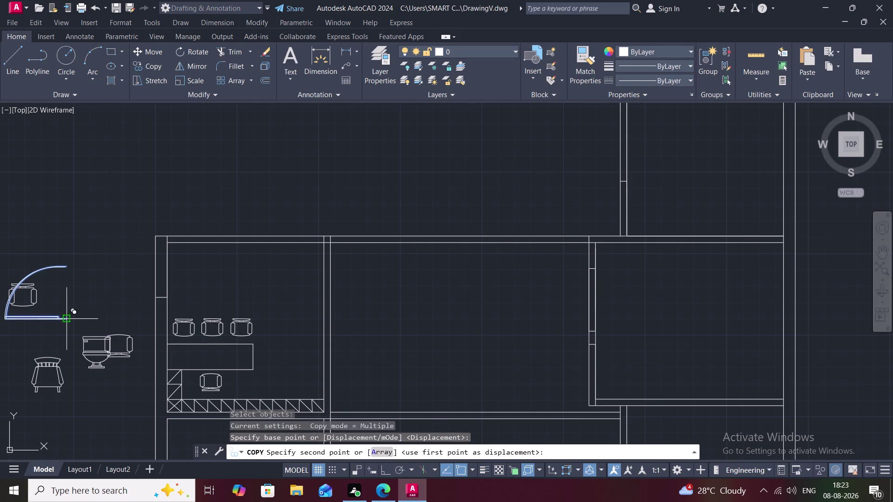
click(137, 181)
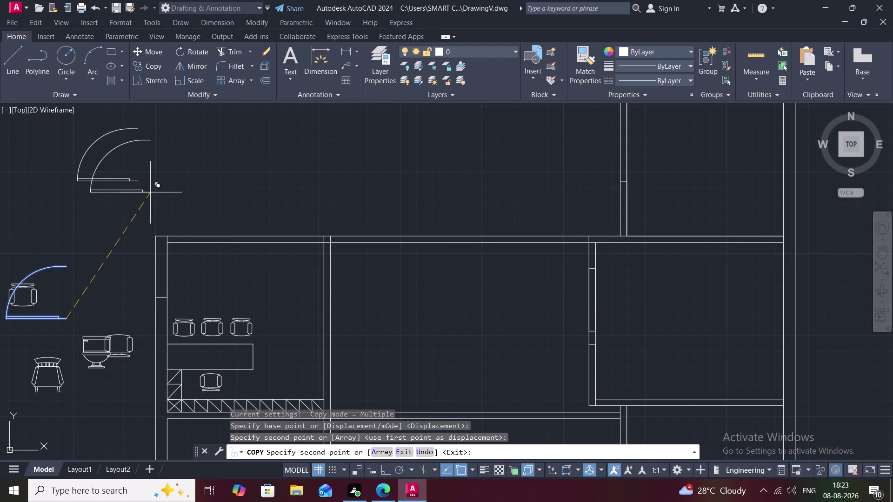
click(347, 196)
key(Escape)
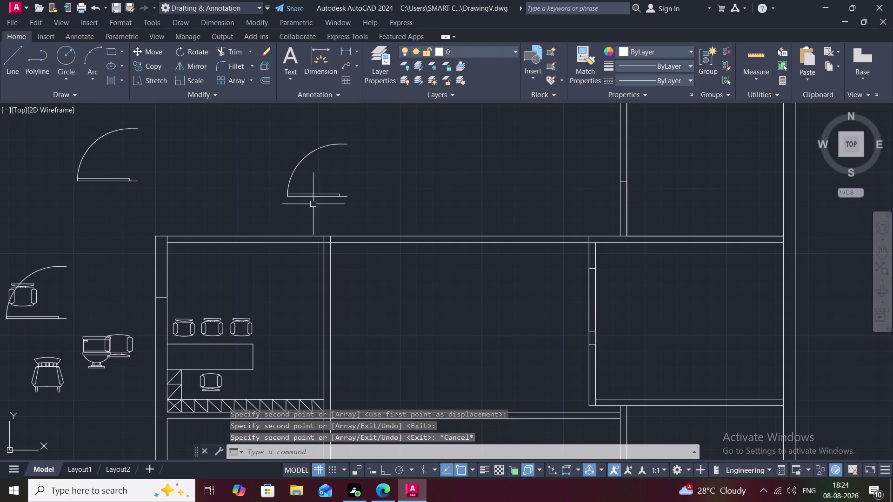
key(Escape)
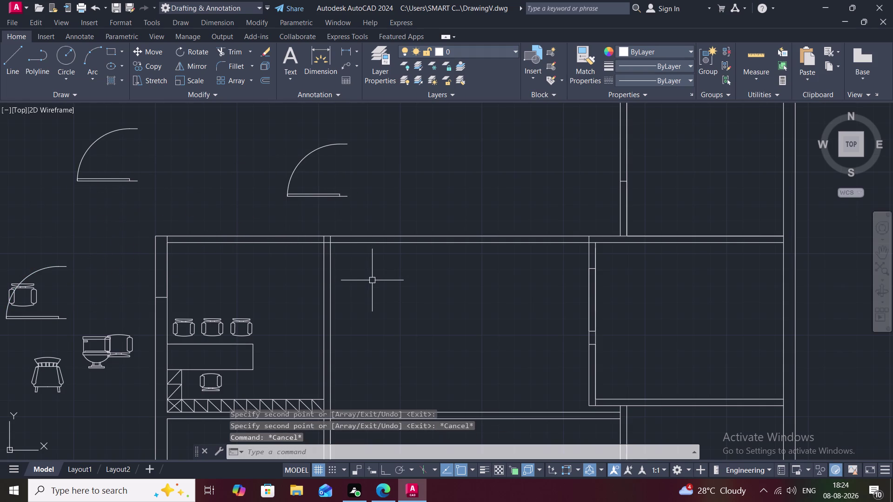
Attempt to mirror the right-hand door copy, then cancel the attempt.
text(MI)
key(space)
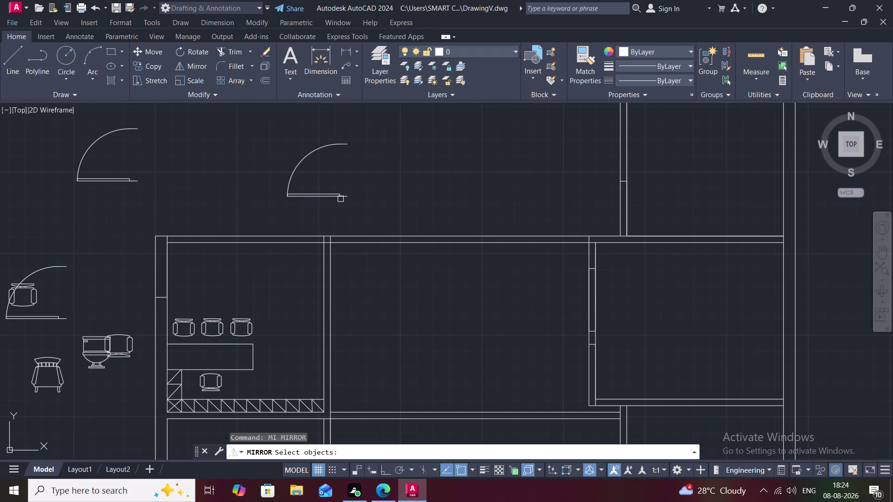
click(341, 195)
right_click(341, 195)
click(341, 196)
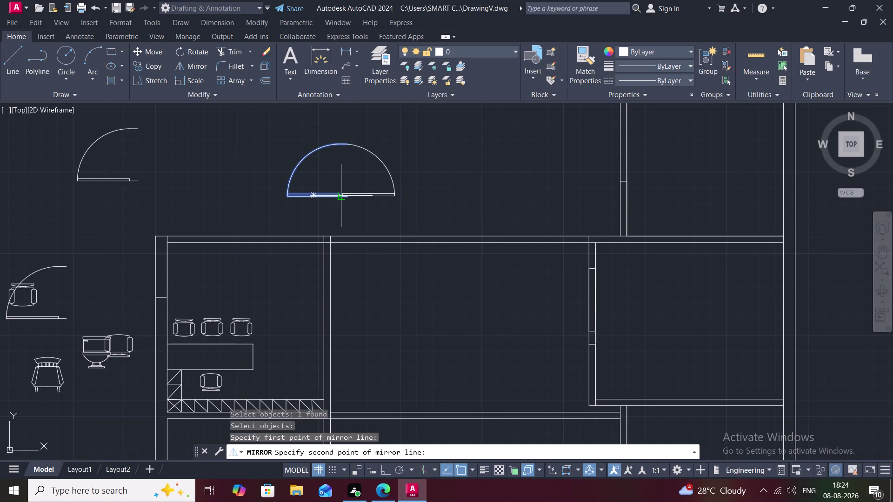
click(343, 200)
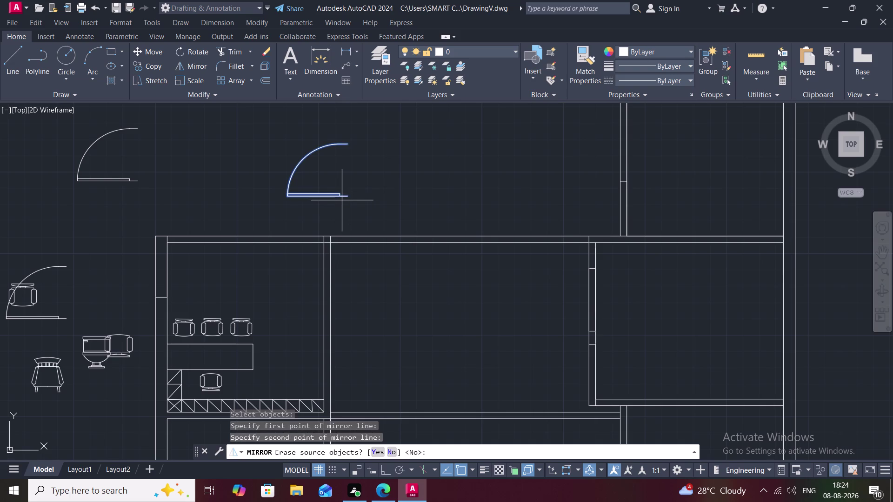
click(346, 195)
key(space)
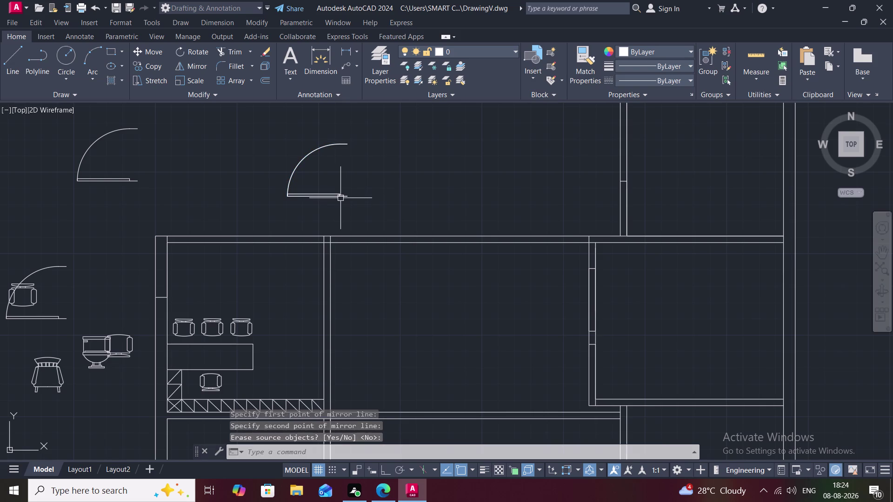
click(339, 198)
key(Escape)
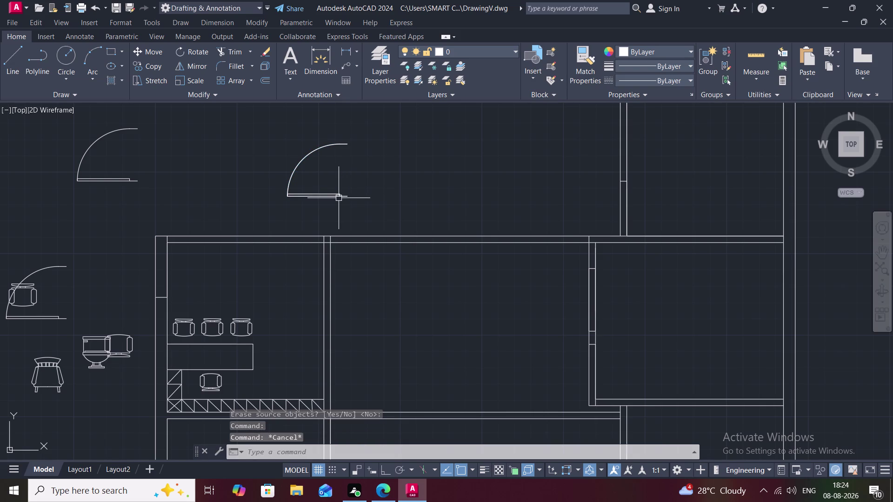
Mirror the door copy across a vertical line through its hinge, keeping the original.
key(m)
text(I)
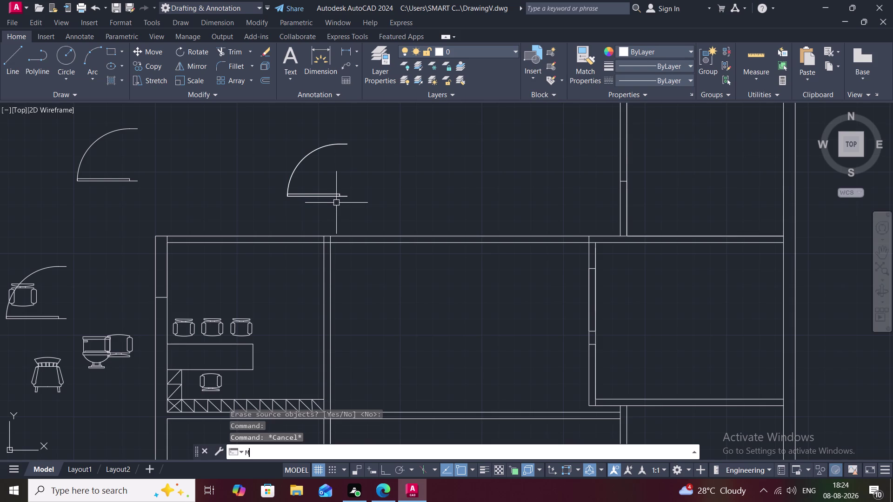
key(space)
click(335, 197)
right_click(336, 196)
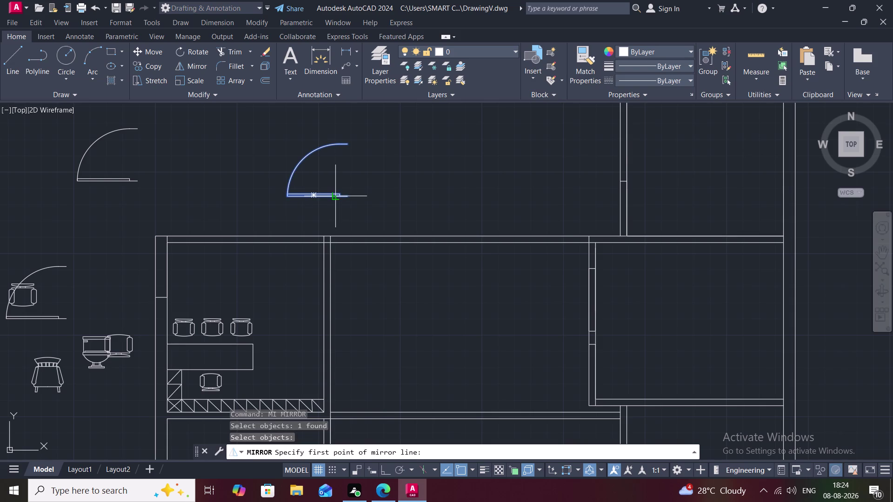
click(347, 198)
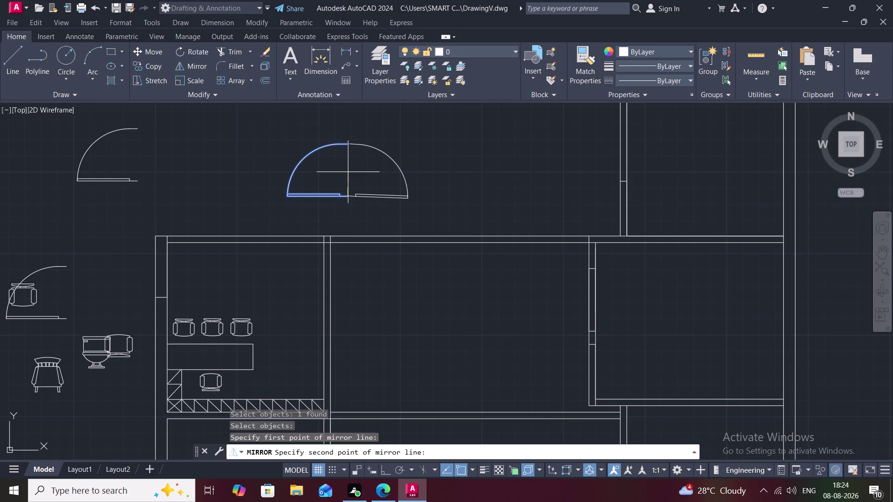
click(347, 172)
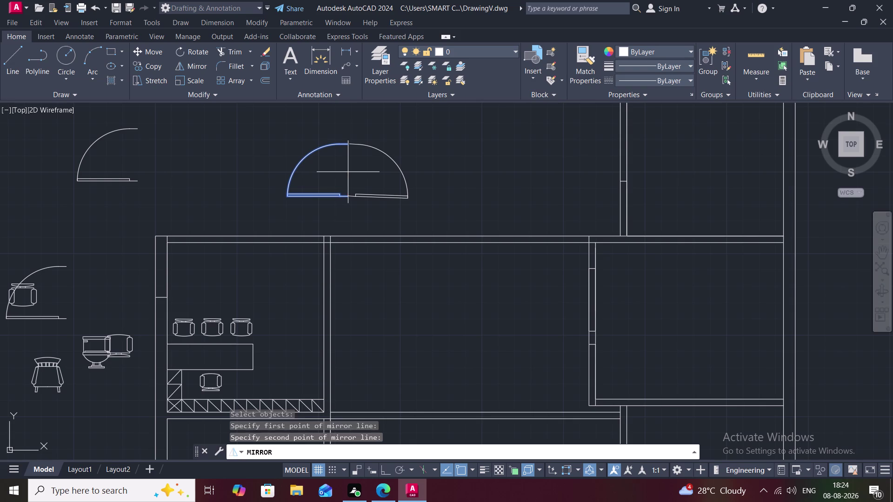
click(390, 451)
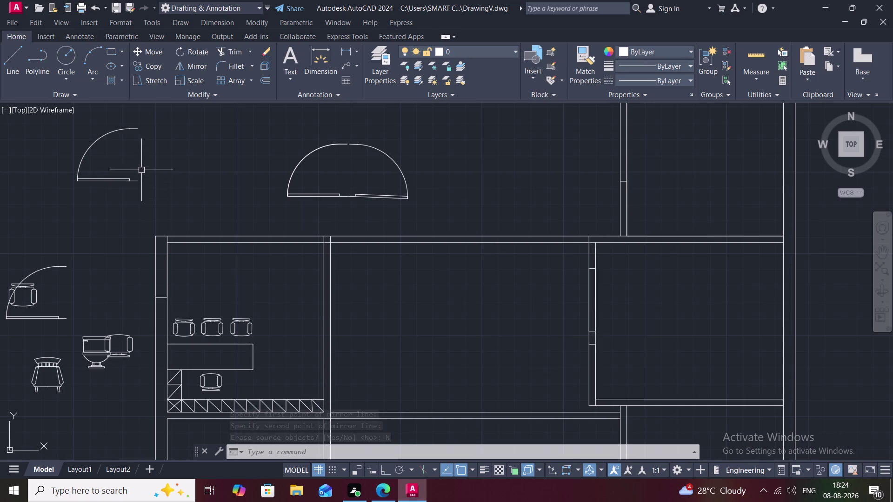
Mirror the upper-left door swing downward, keeping the original.
text(MI)
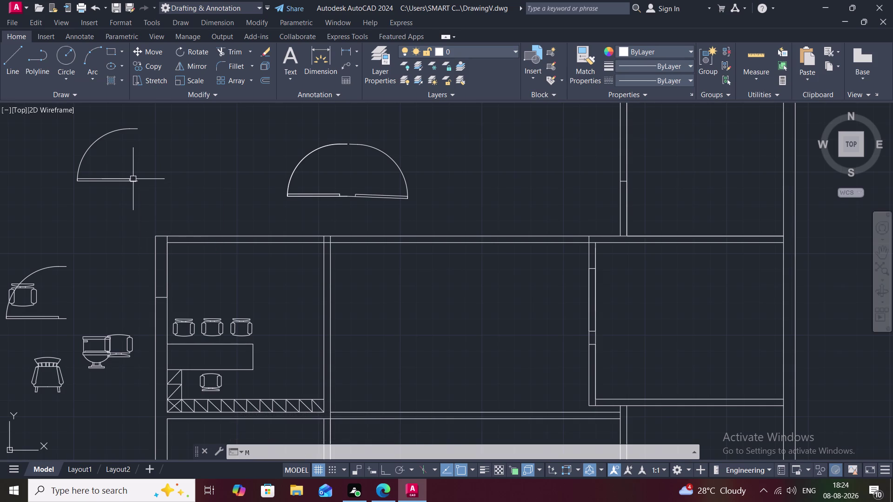
key(space)
click(133, 180)
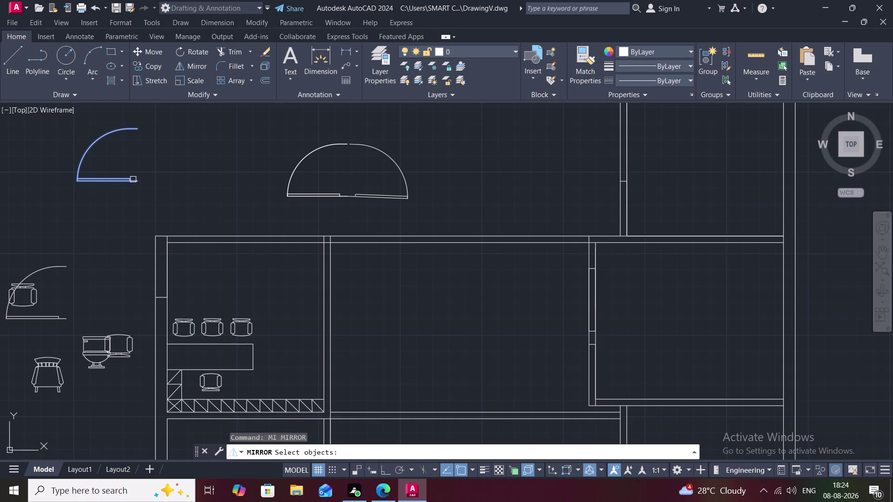
right_click(133, 180)
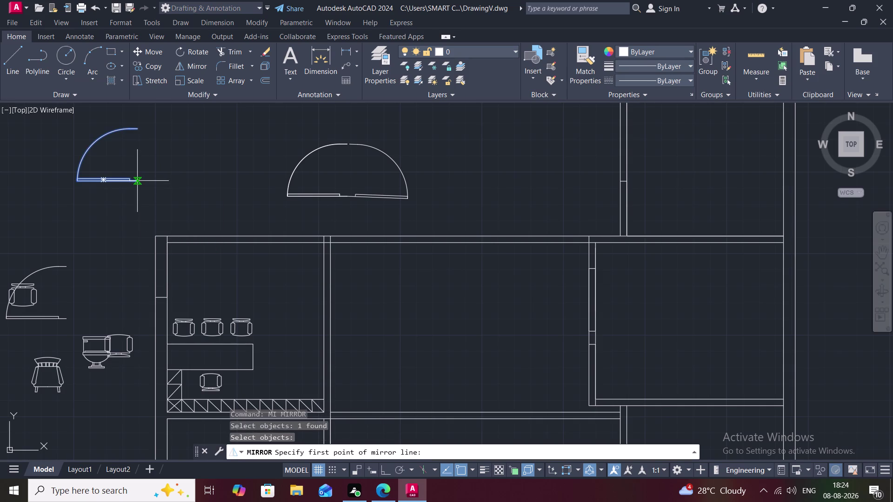
click(137, 182)
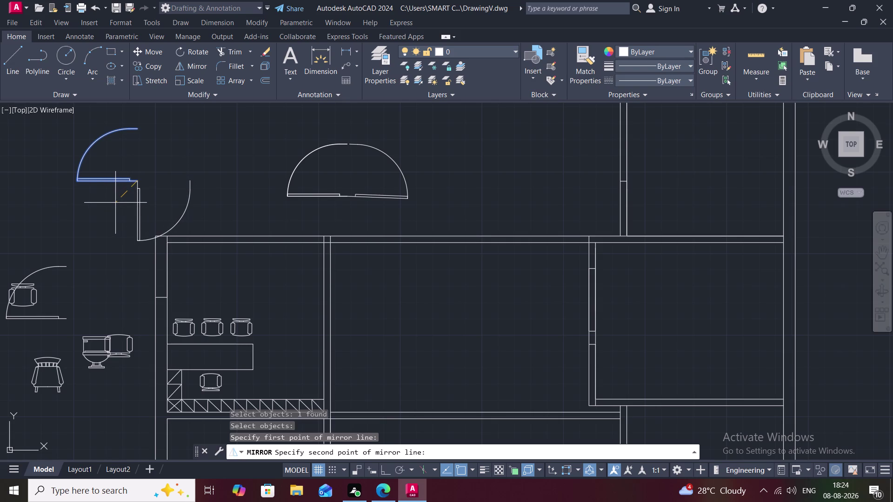
click(116, 203)
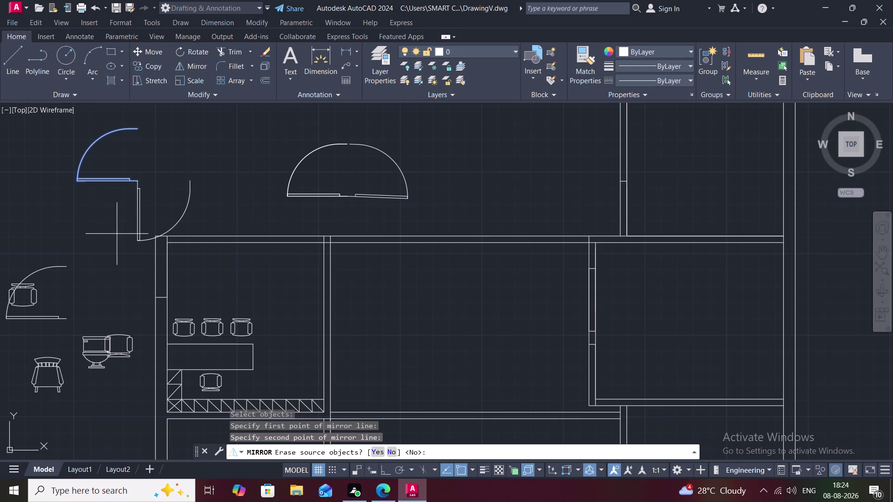
click(392, 453)
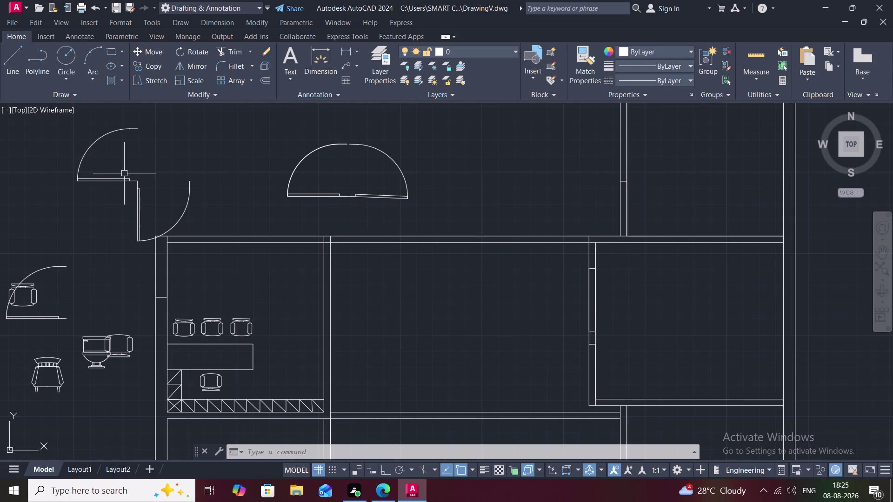
Mirror the double door's right leaf downward across the door line, keeping the original.
click(360, 196)
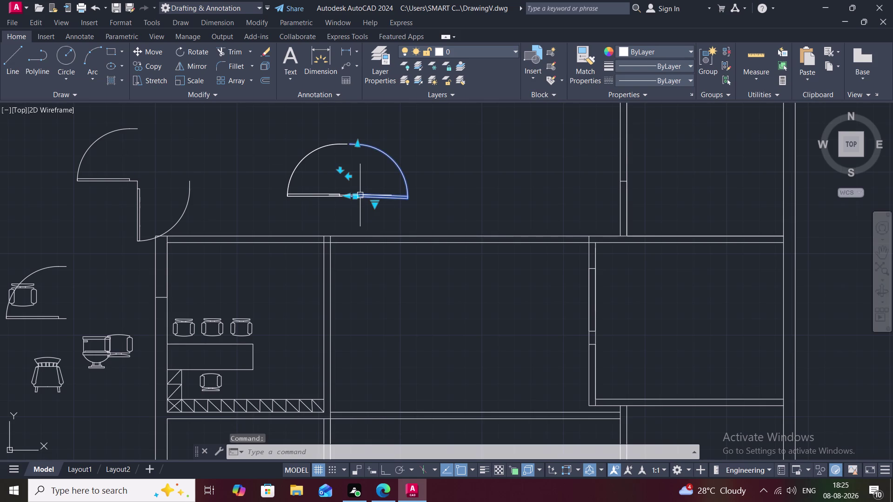
text(MI)
key(space)
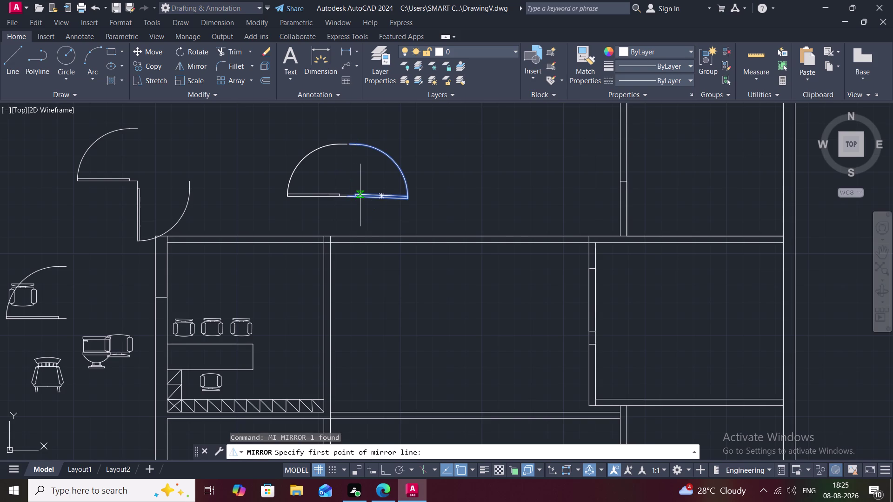
click(337, 198)
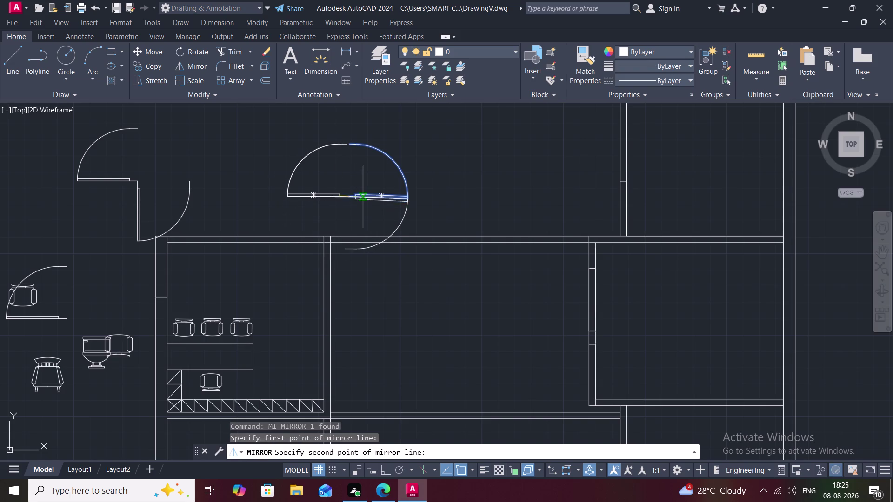
click(363, 197)
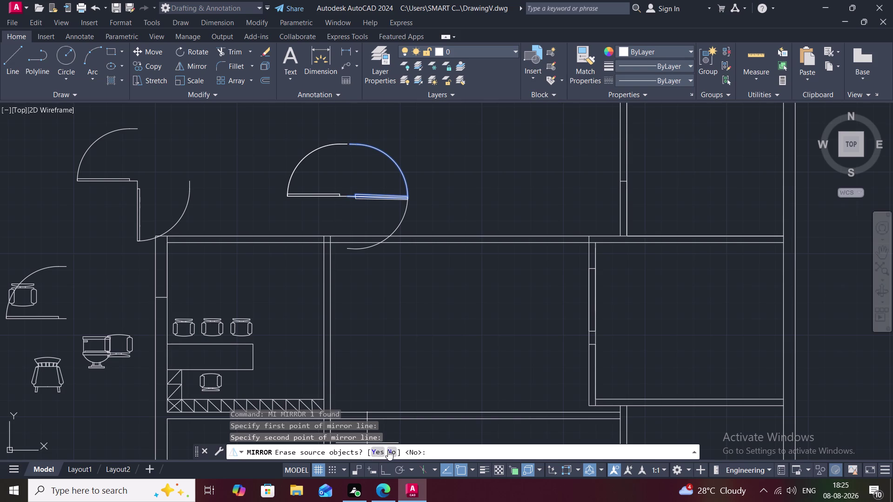
click(388, 450)
key(c)
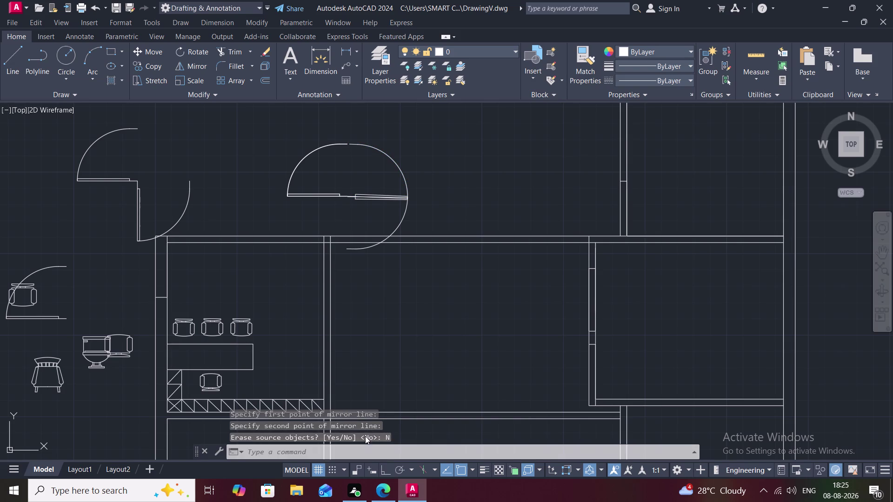
text(O)
key(space)
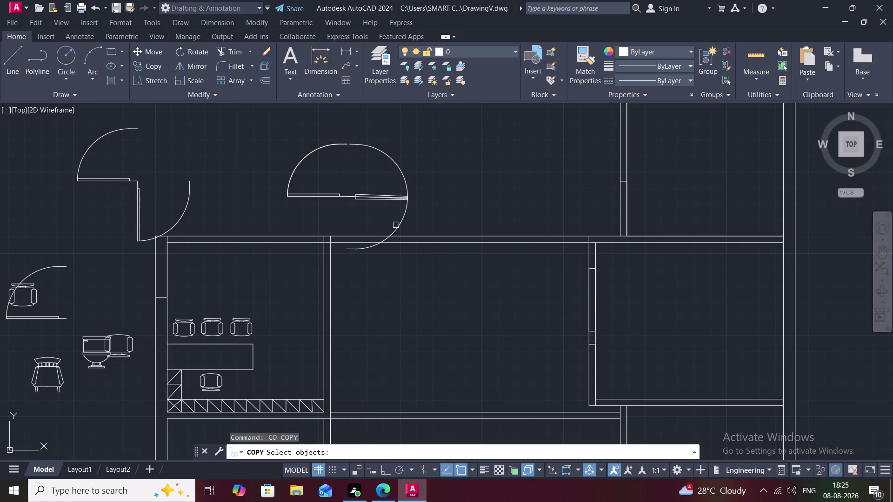
Copy the lower door arc to the left room's upper-left corner and outside its left wall.
click(398, 226)
right_click(398, 225)
click(397, 225)
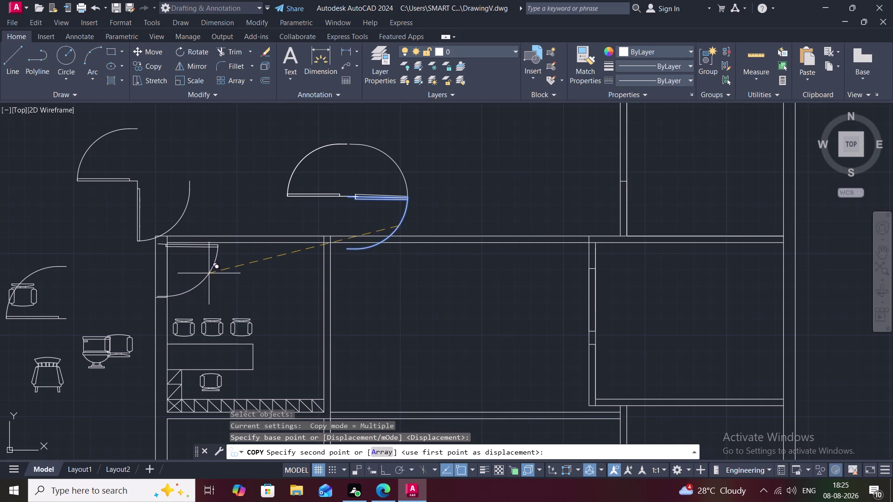
scroll(up, 3)
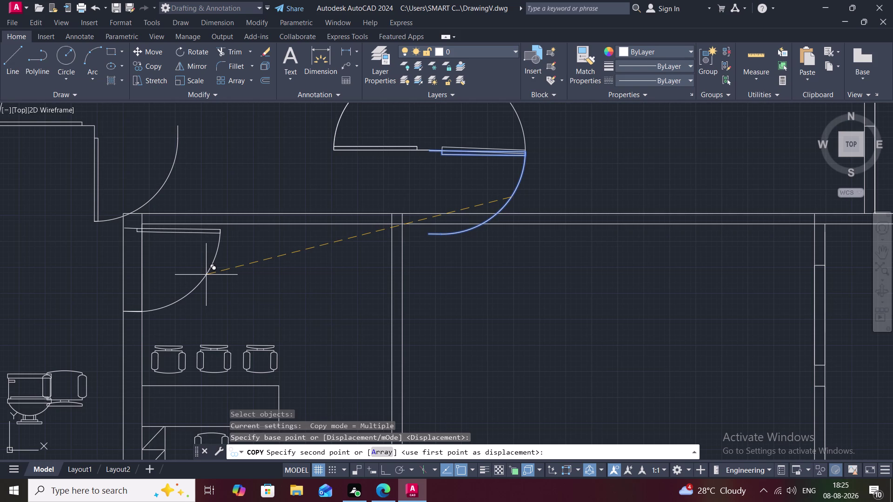
click(205, 276)
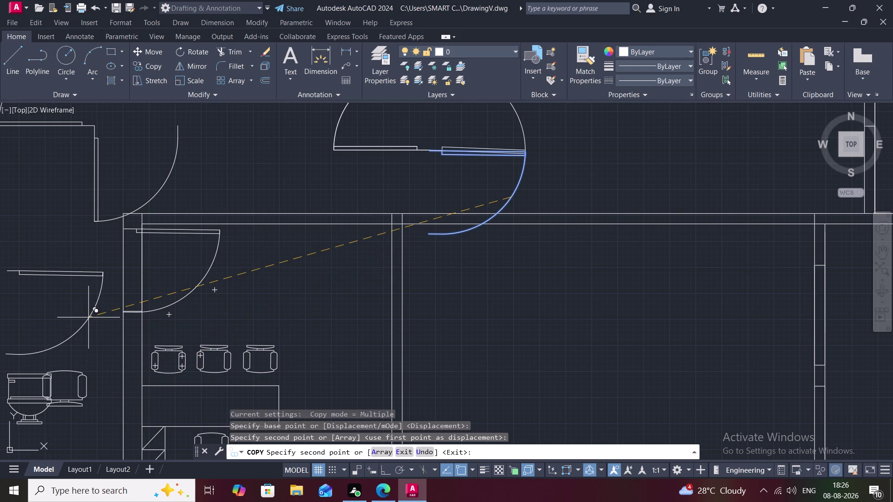
click(90, 319)
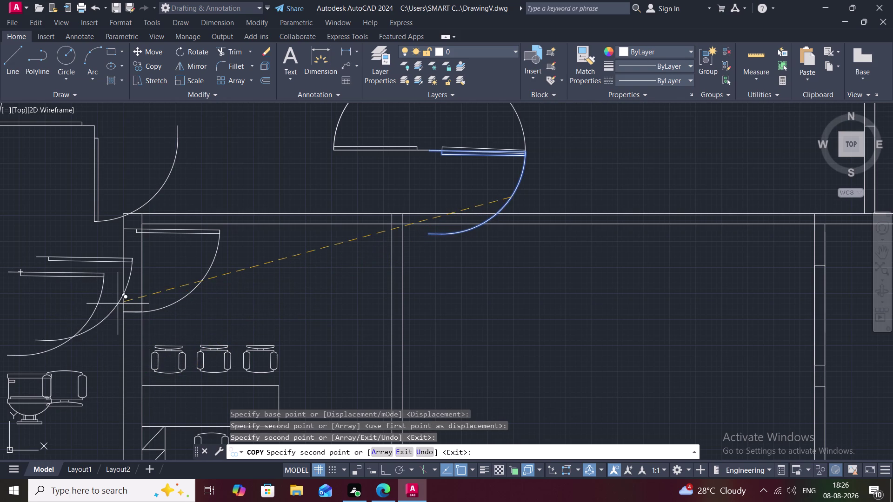
key(Escape)
key(m)
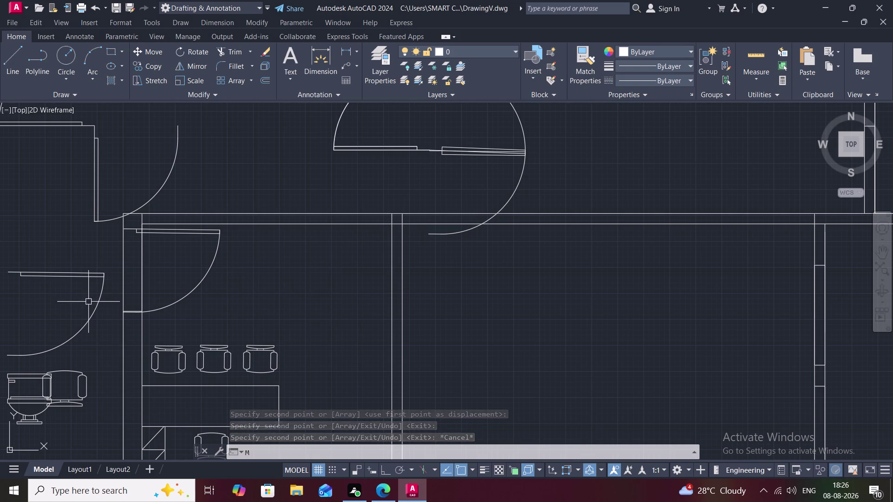
Zoom out to show the whole plan and cancel stray MIRROR and MOVE commands.
scroll(down, 3)
middle_drag(90, 302, 108, 300)
scroll(down, 3)
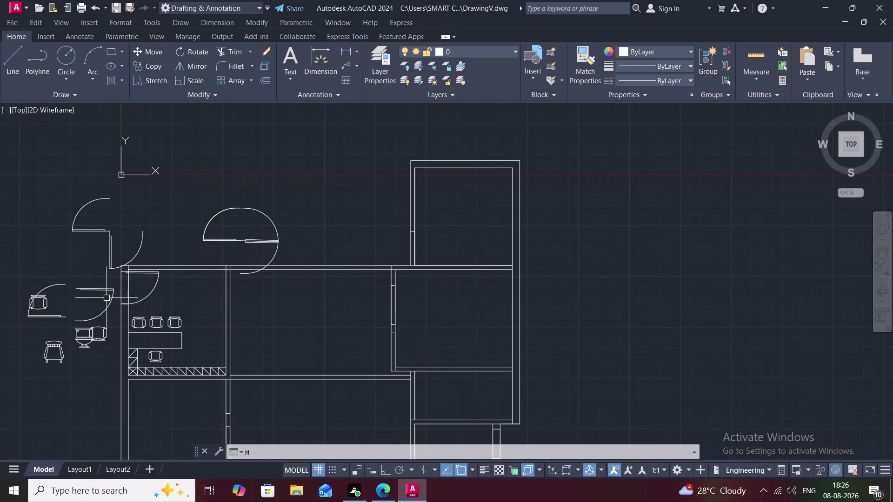
text(MI)
key(space)
key(Escape)
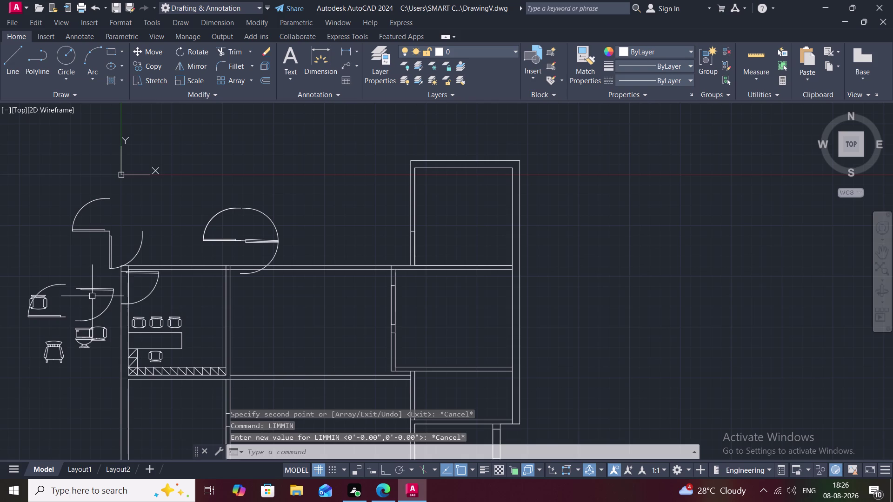
text(M)
key(space)
key(Escape)
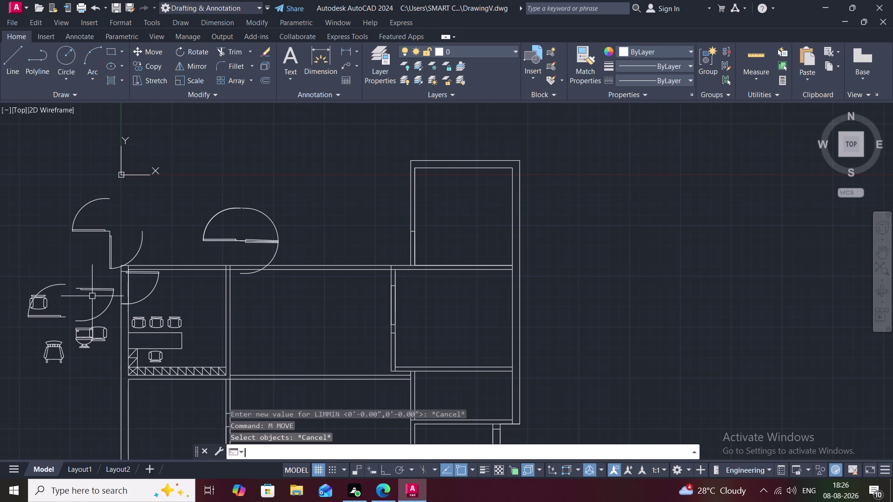
Mirror the door arc outside the left wall across a vertical line, keeping the original.
text(MI)
key(space)
click(95, 290)
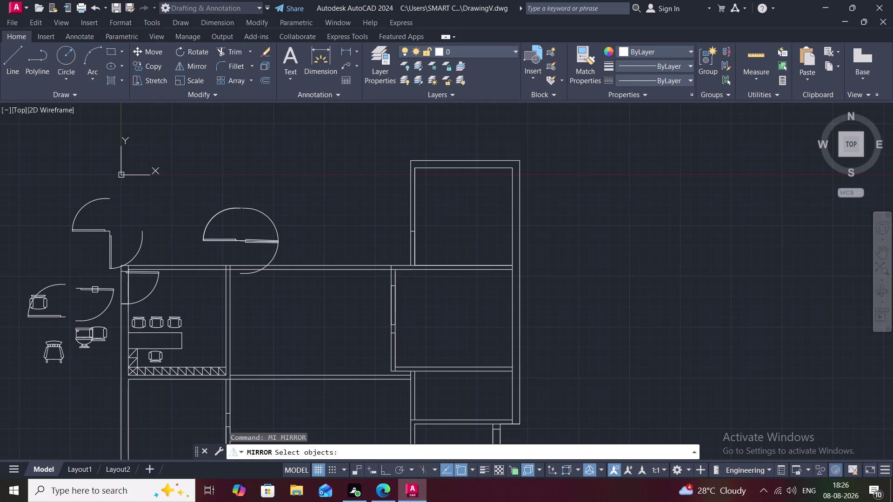
right_click(95, 290)
click(74, 288)
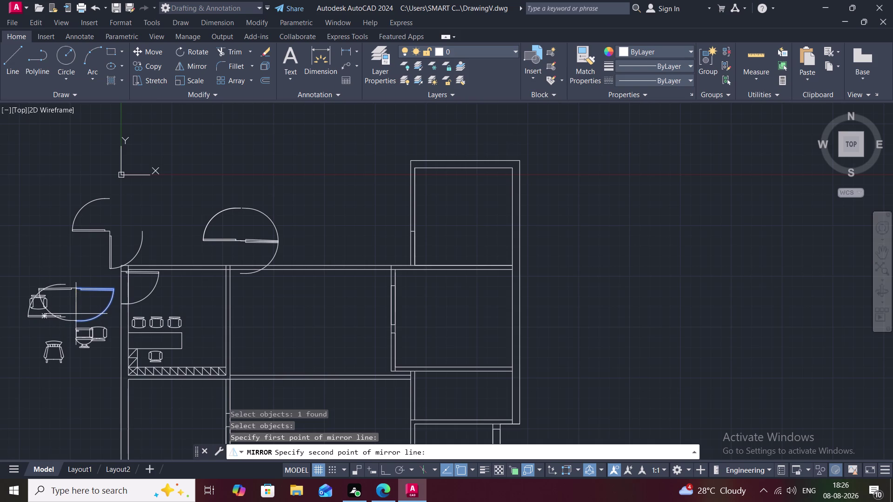
click(76, 314)
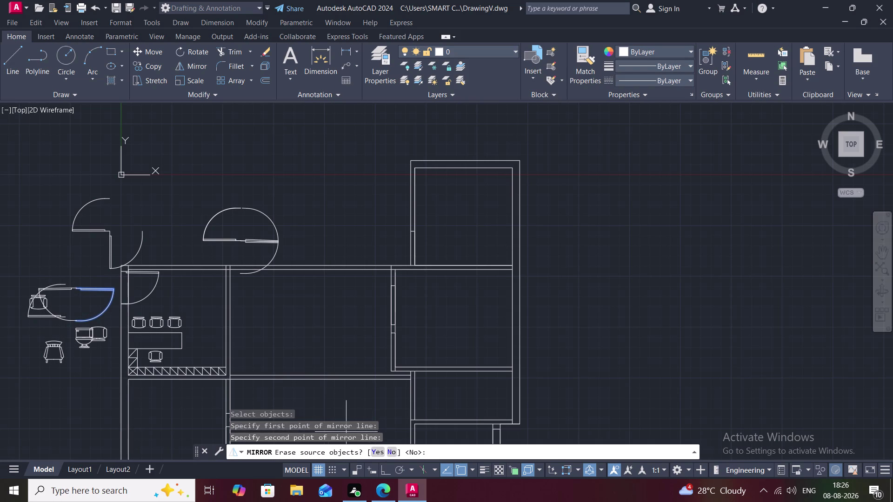
click(389, 454)
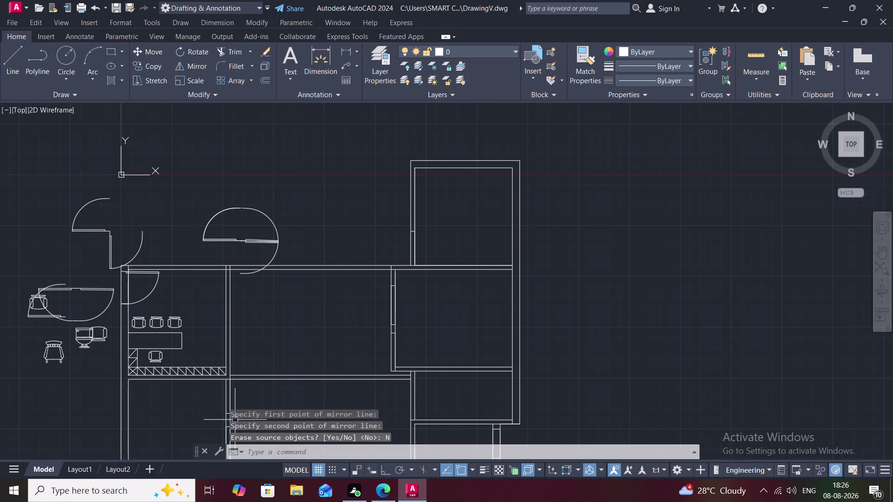